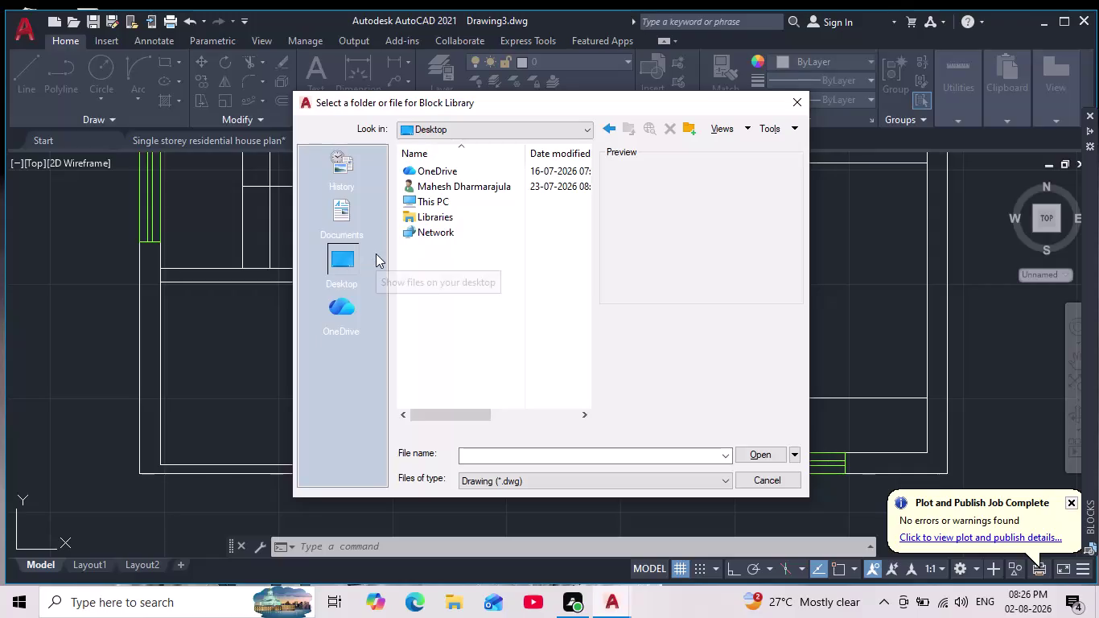
Browse from This PC into Local Disk (C:), then back to the Desktop location.
double_click(468, 200)
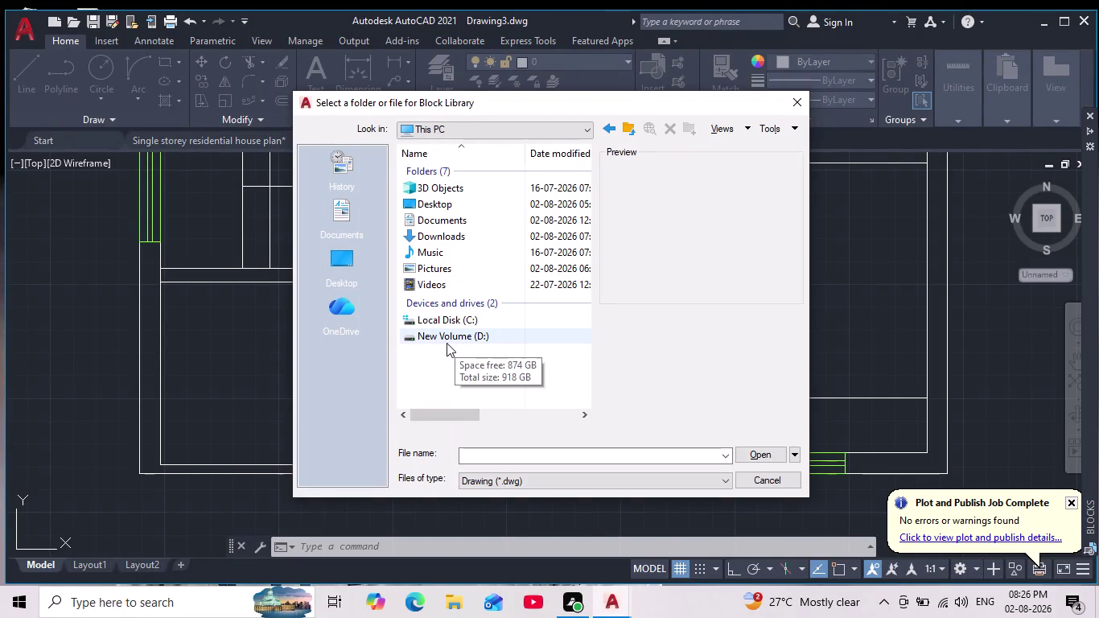
double_click(485, 318)
triple_click(490, 317)
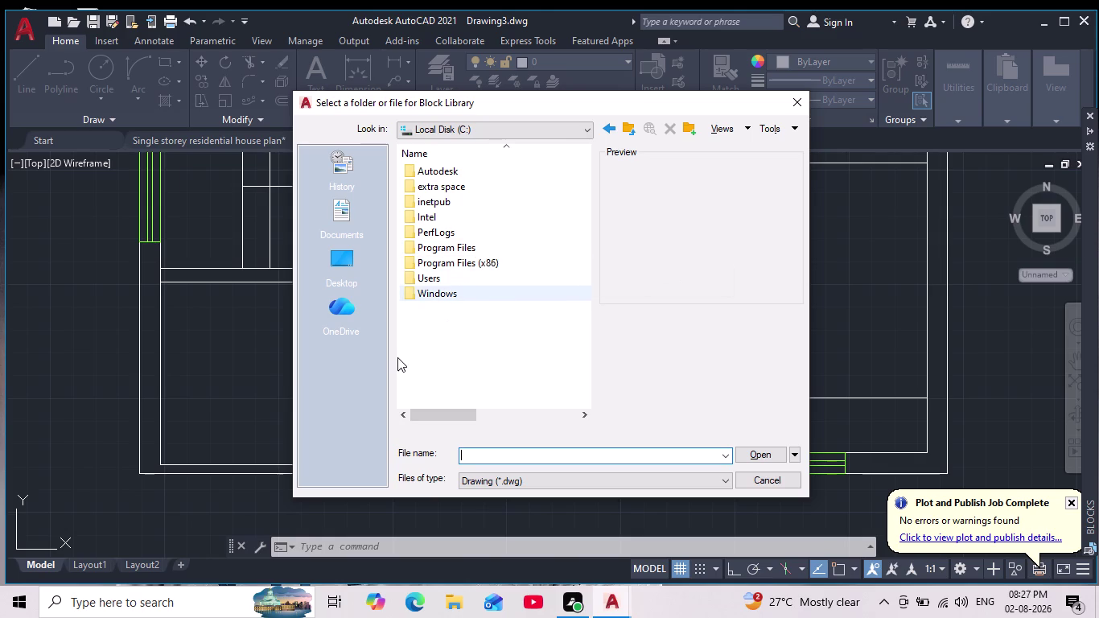
click(341, 173)
click(348, 221)
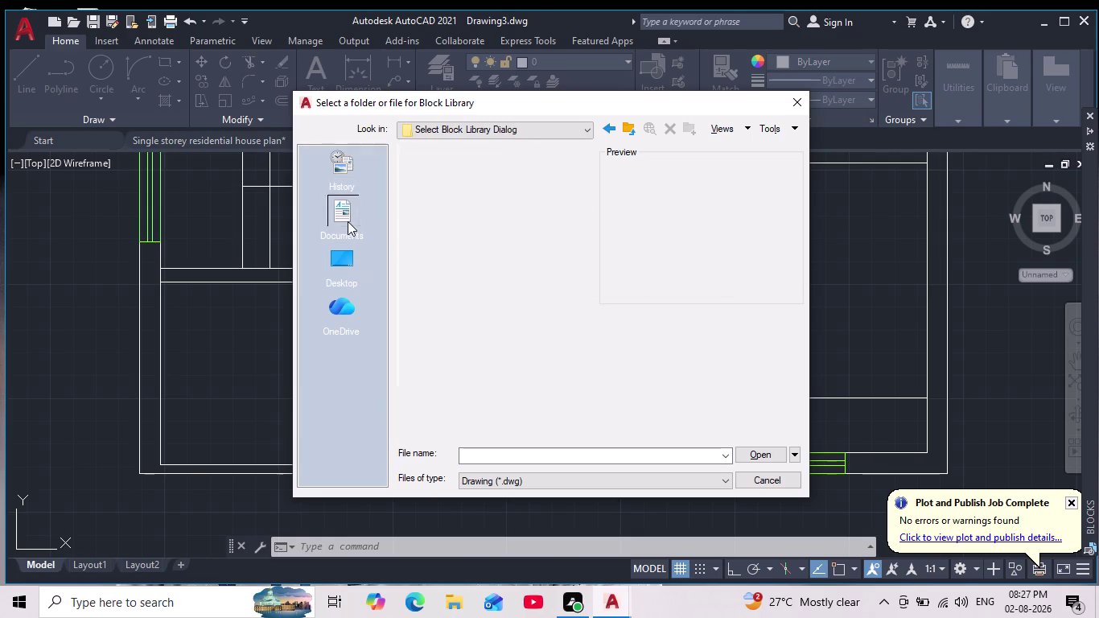
double_click(337, 261)
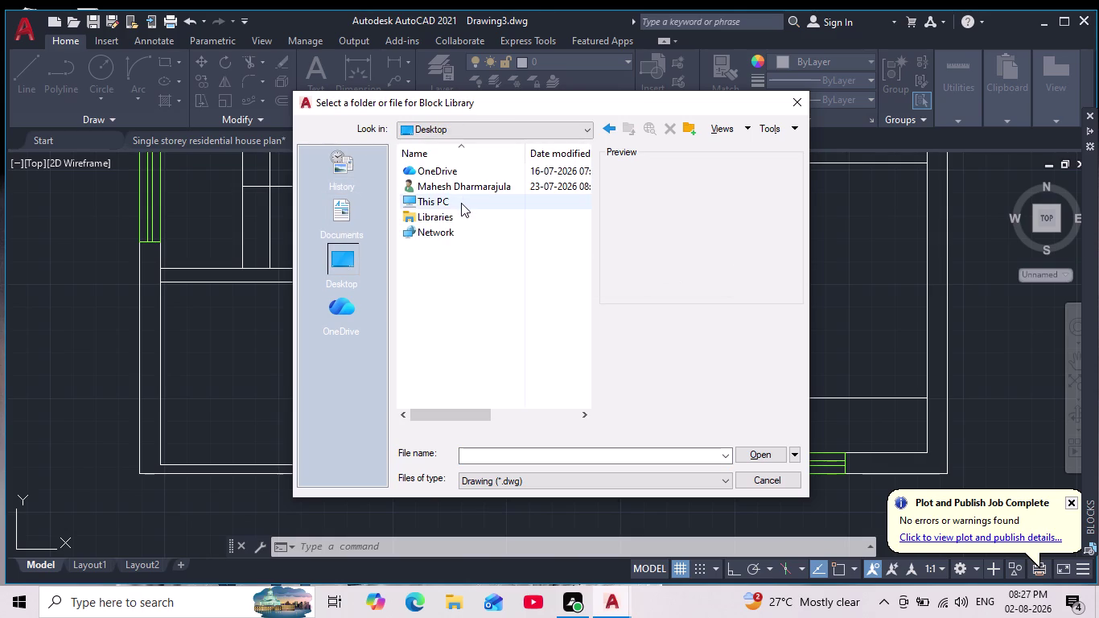
Reopen Local Disk (C:) and its Autodesk folder, then cancel the library browser.
double_click(461, 203)
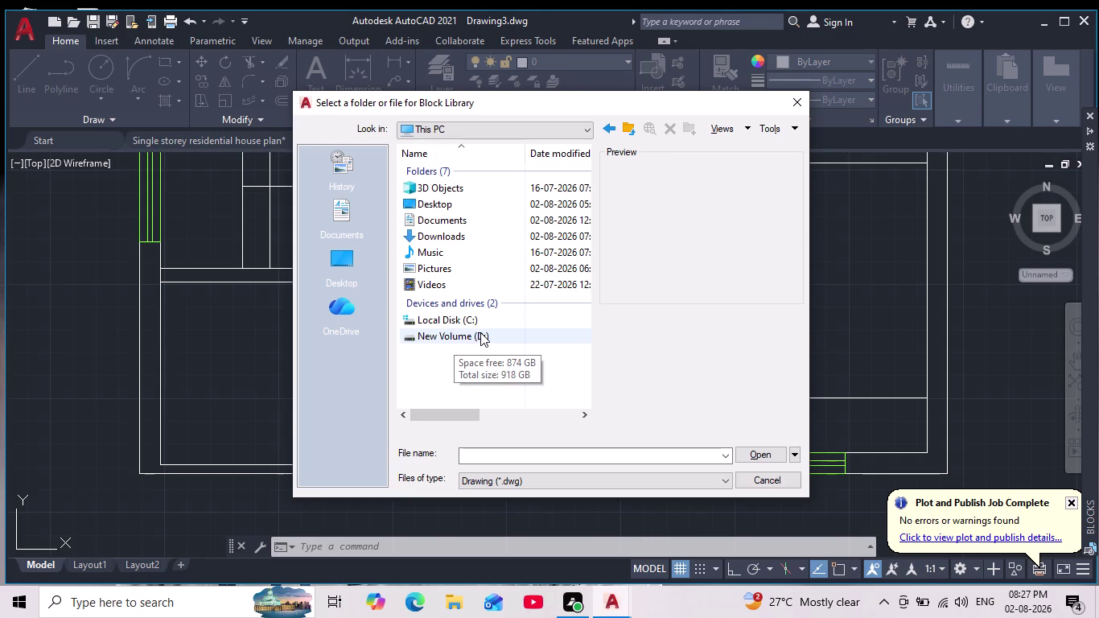
double_click(479, 320)
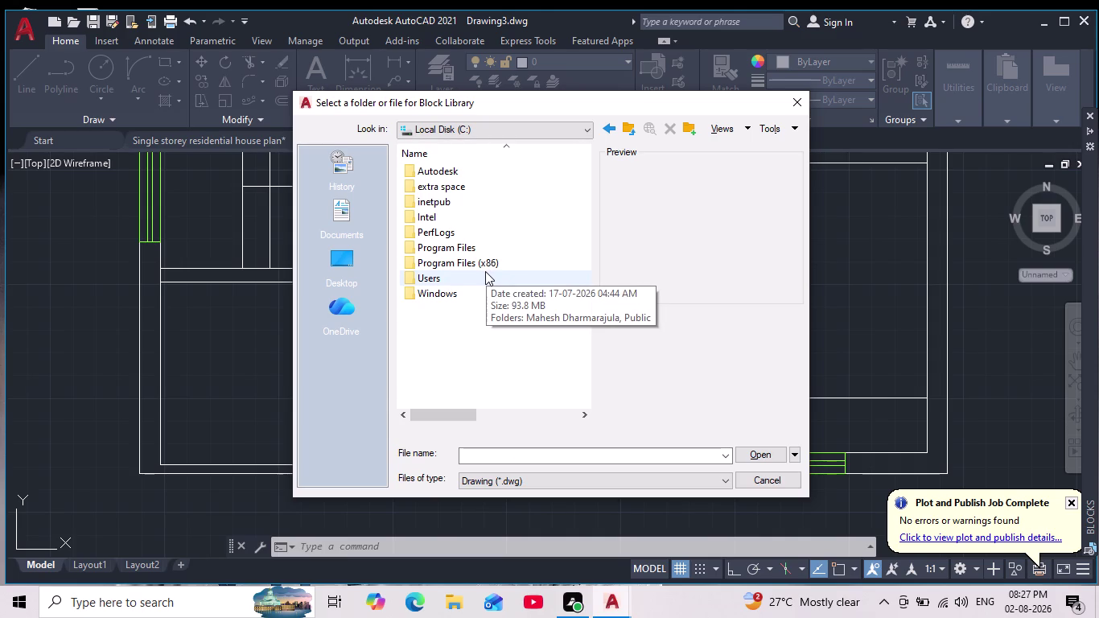
click(466, 165)
double_click(466, 169)
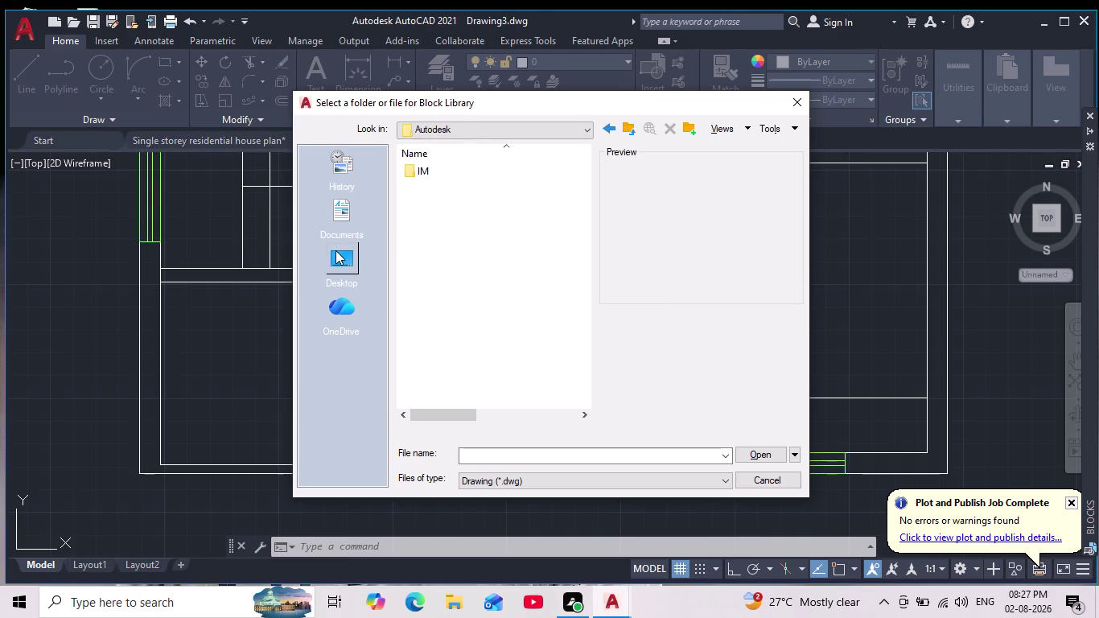
click(337, 252)
click(798, 104)
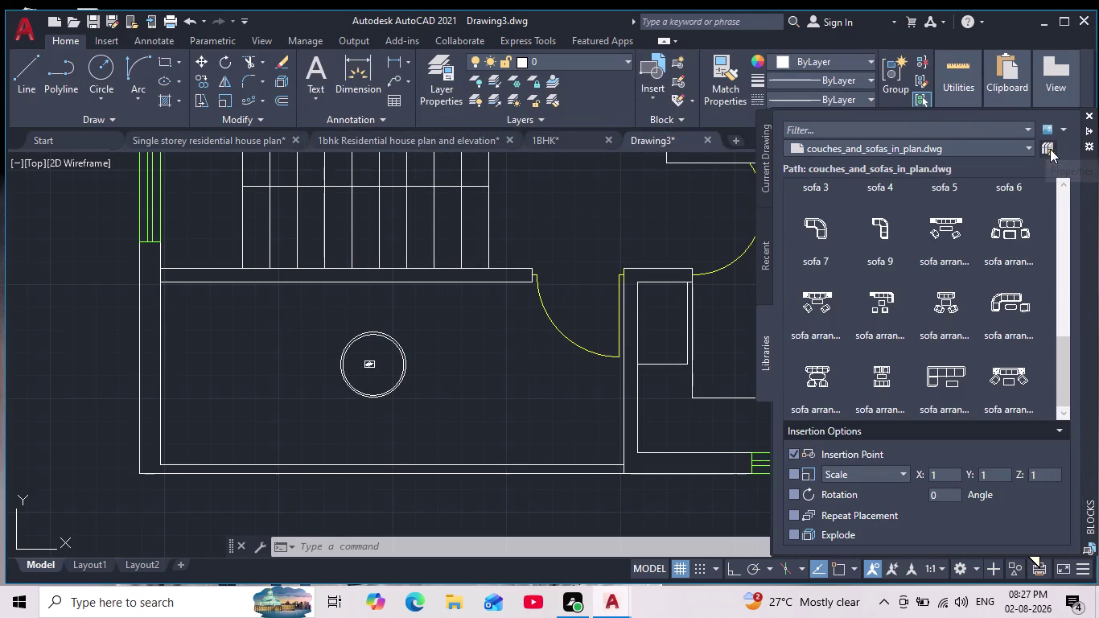
click(1046, 146)
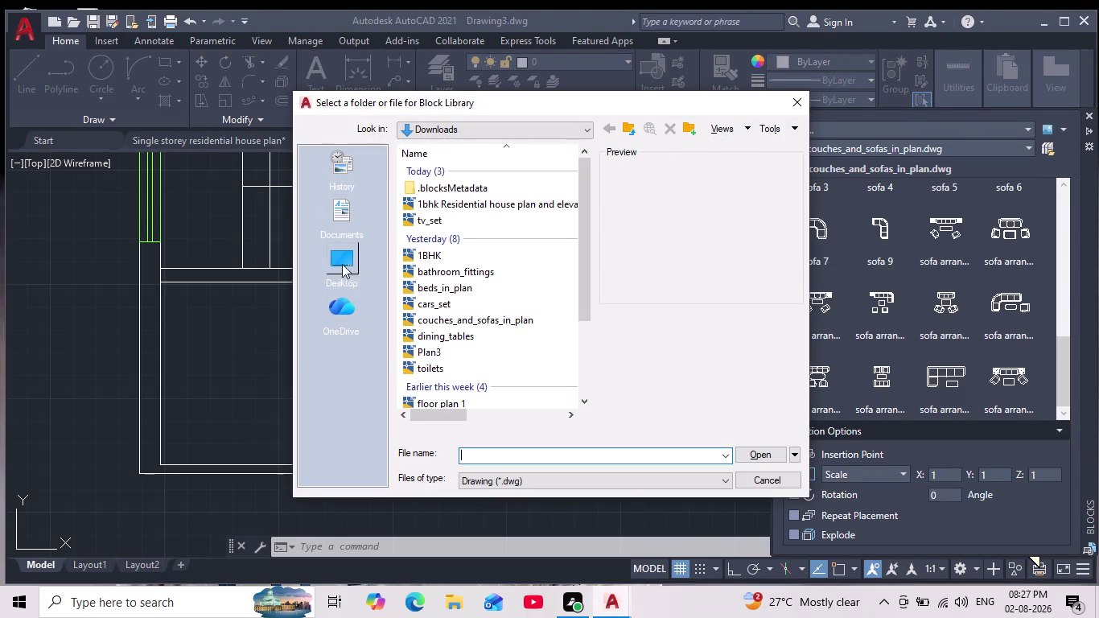
click(349, 269)
double_click(466, 205)
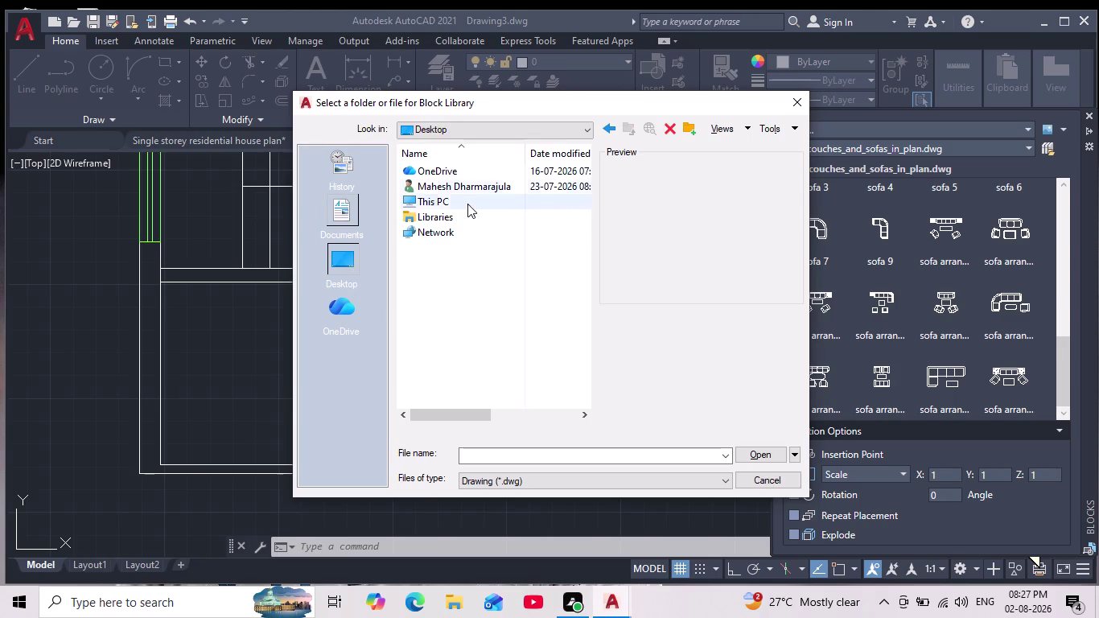
triple_click(477, 203)
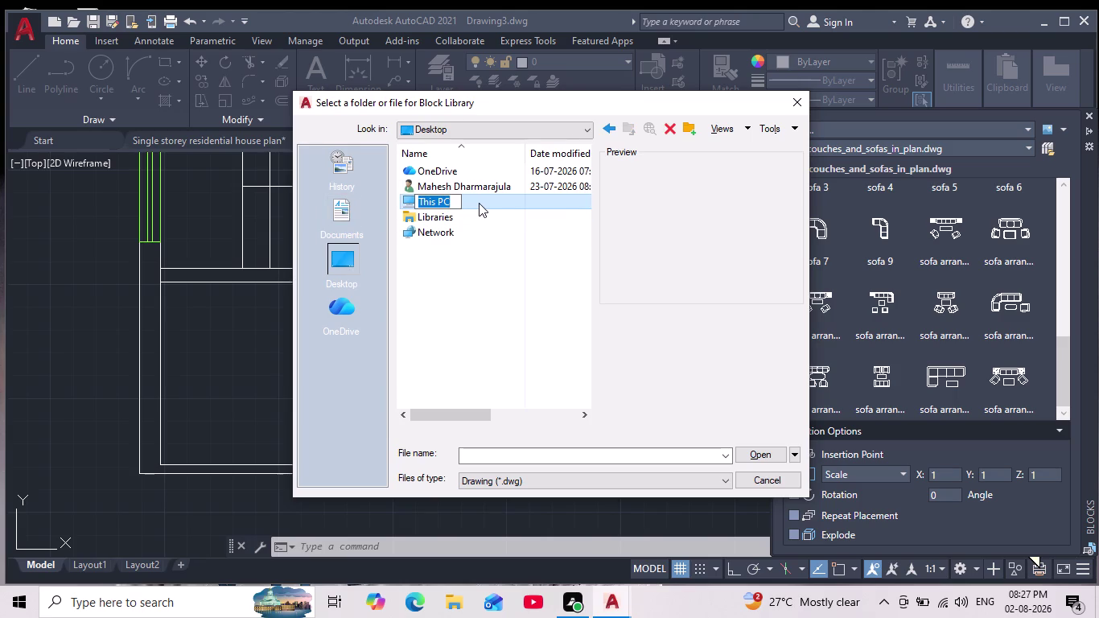
double_click(488, 320)
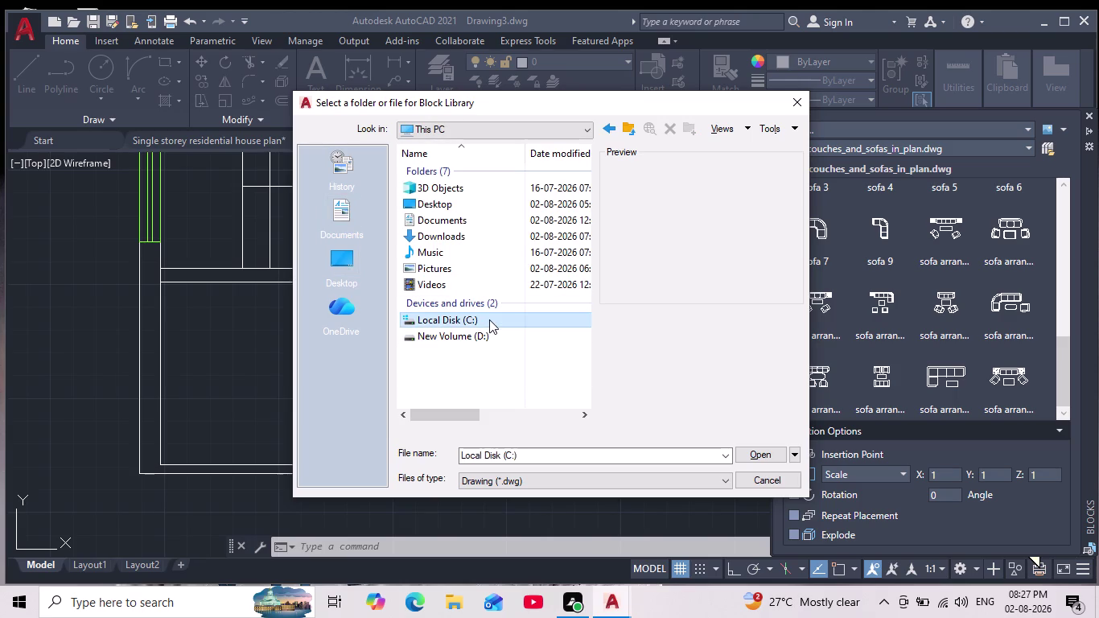
triple_click(489, 320)
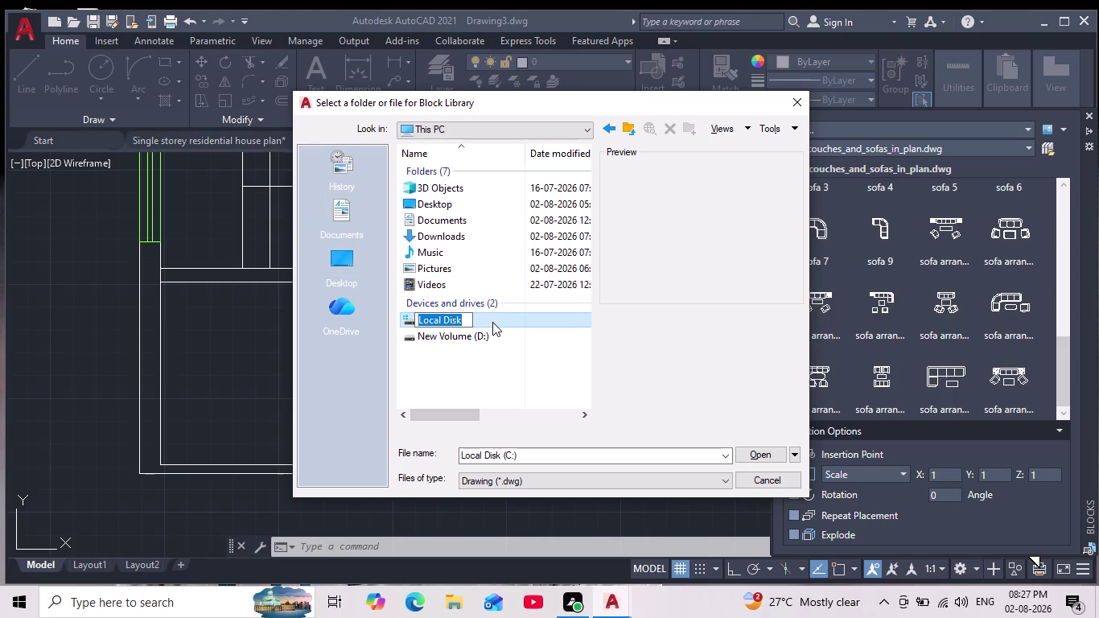
scroll(down, 3)
scroll(up, 3)
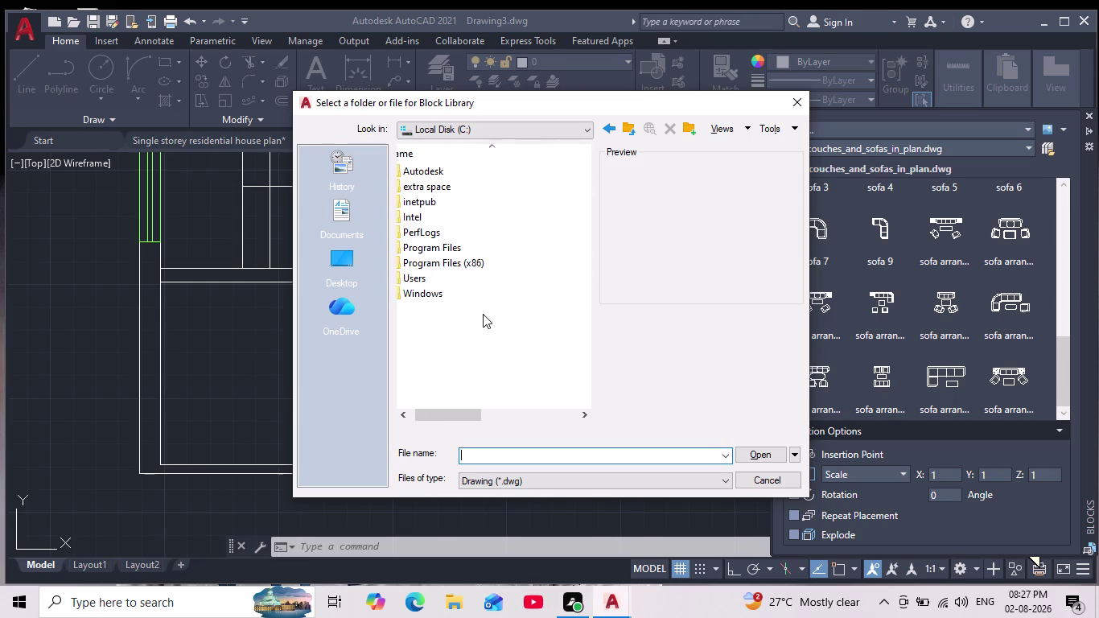
scroll(up, 3)
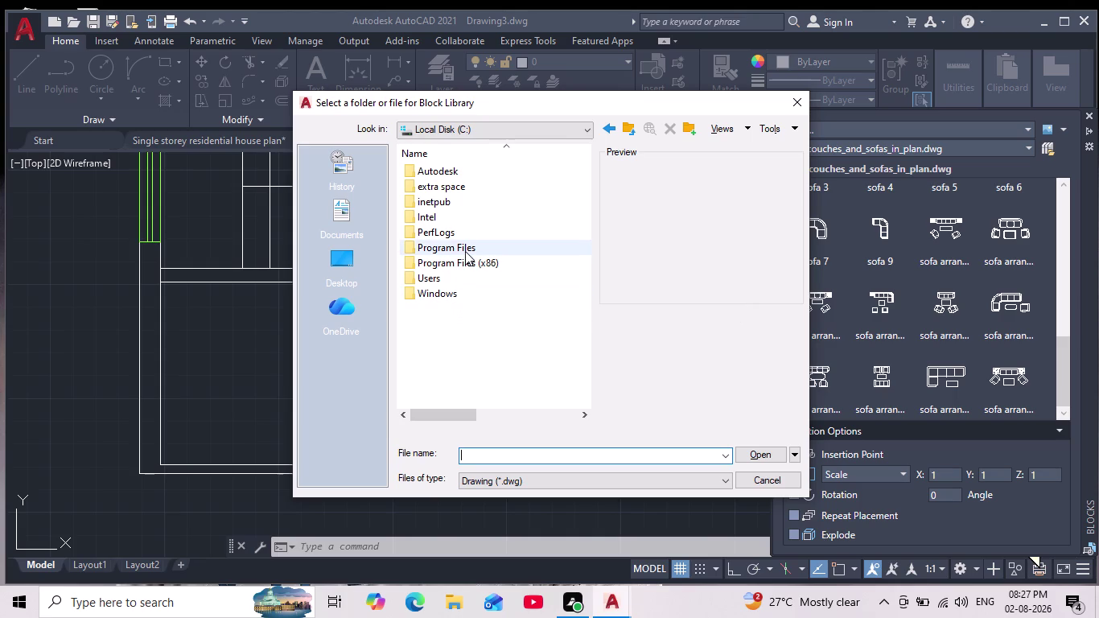
click(466, 251)
click(466, 251)
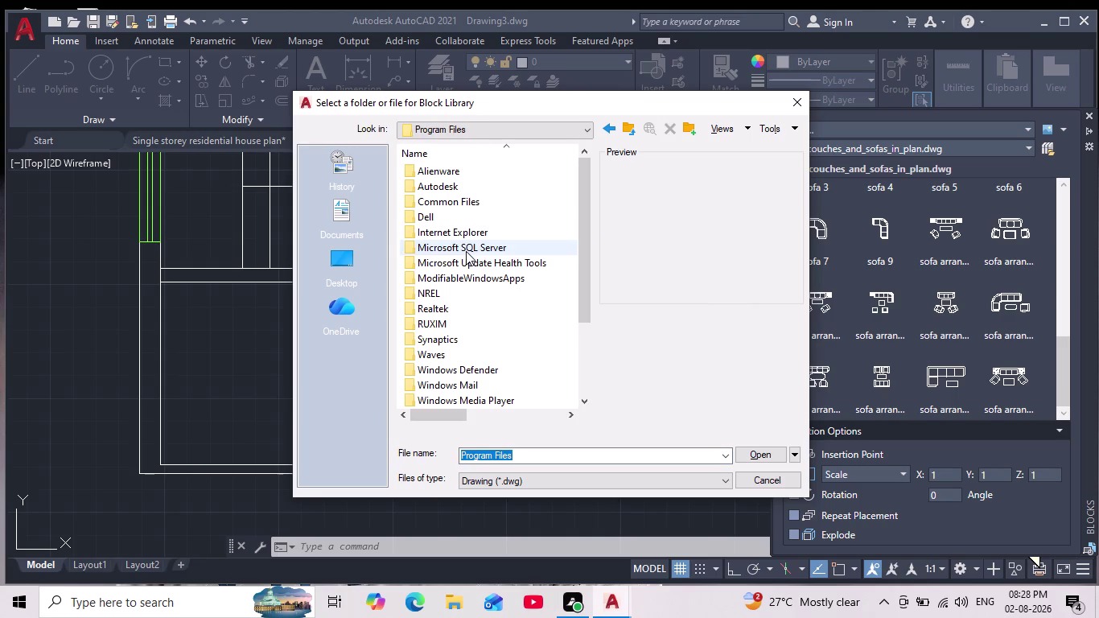
scroll(down, 3)
scroll(up, 3)
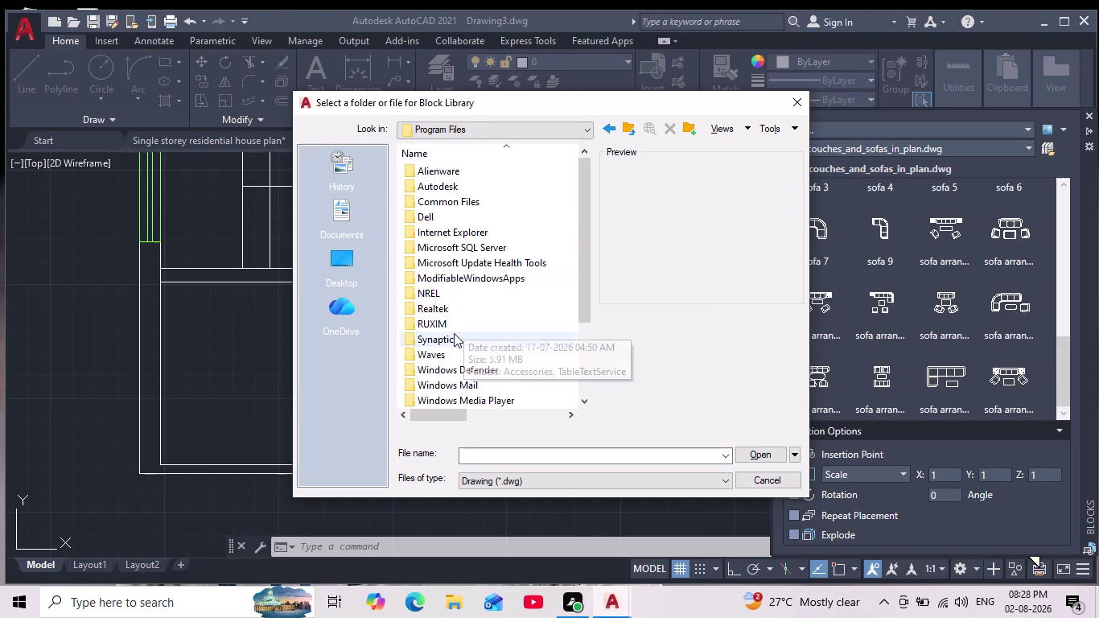
scroll(up, 3)
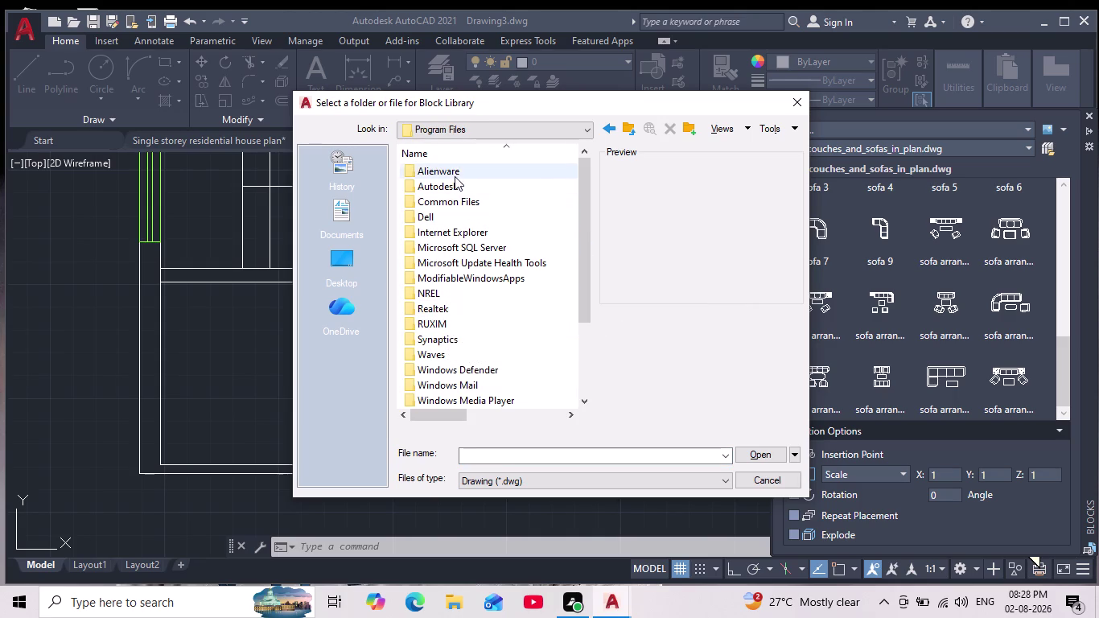
click(455, 177)
double_click(455, 189)
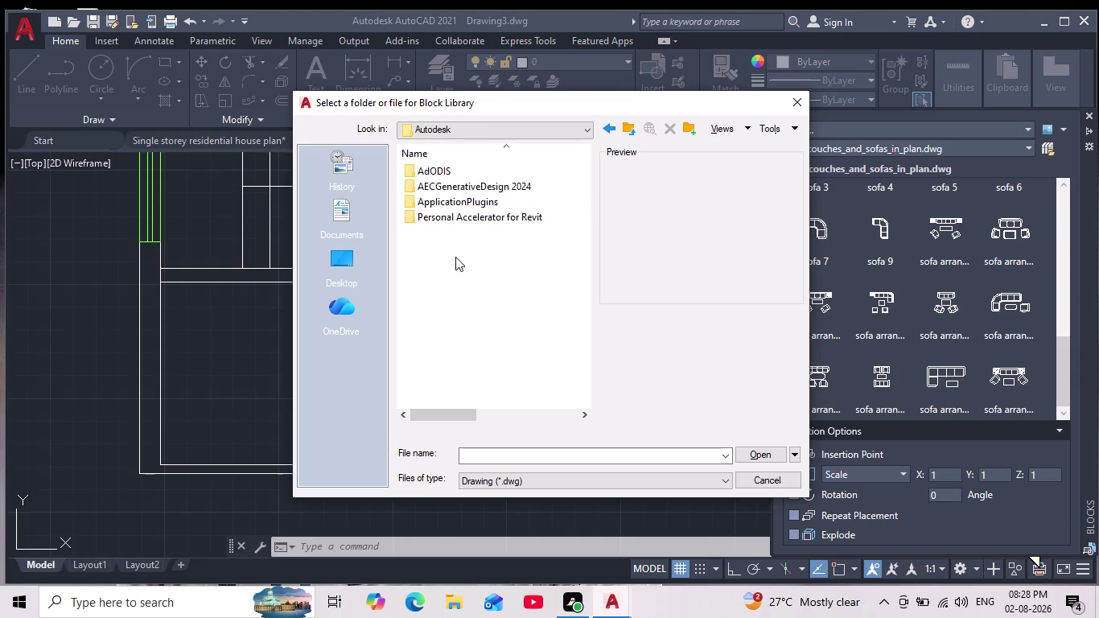
click(800, 93)
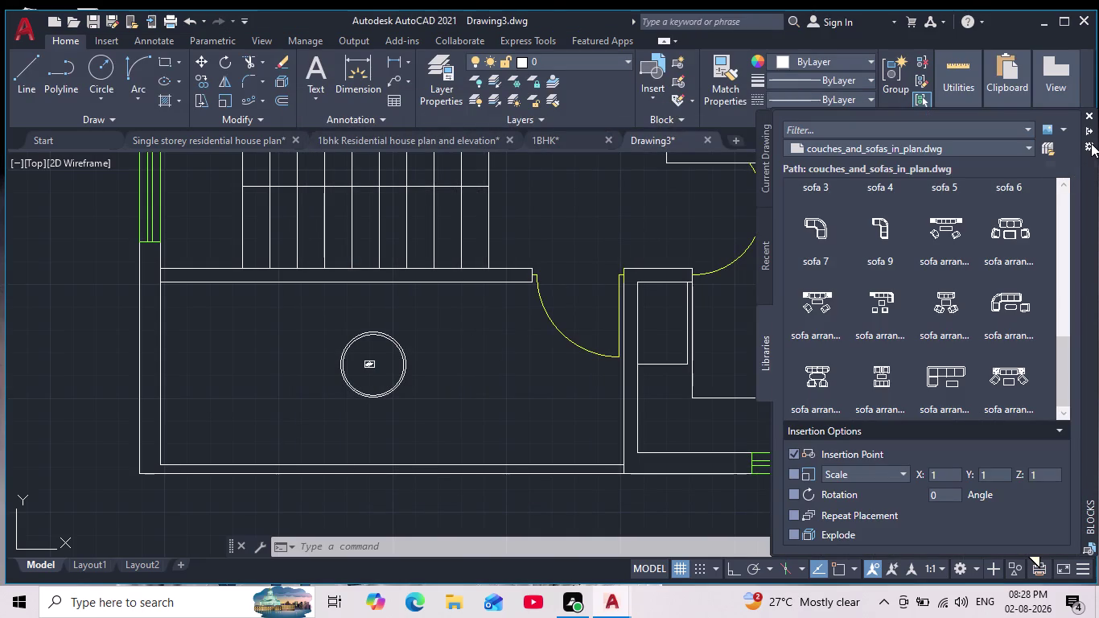
click(1048, 148)
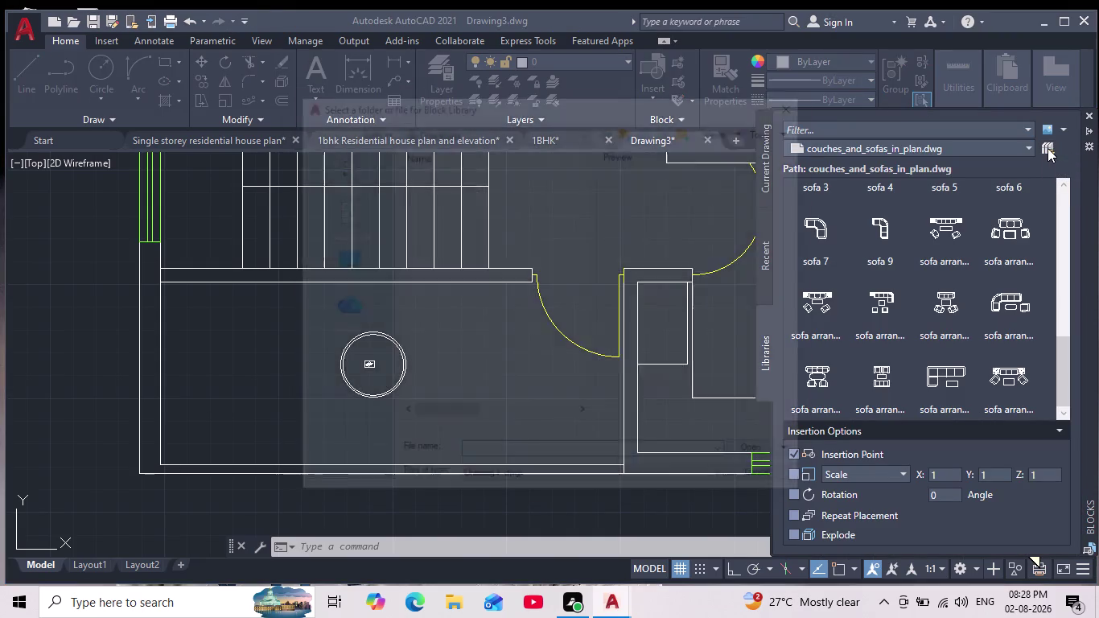
Scroll the current library file list and preview the dining_tables drawing.
scroll(down, 3)
scroll(down, 3)
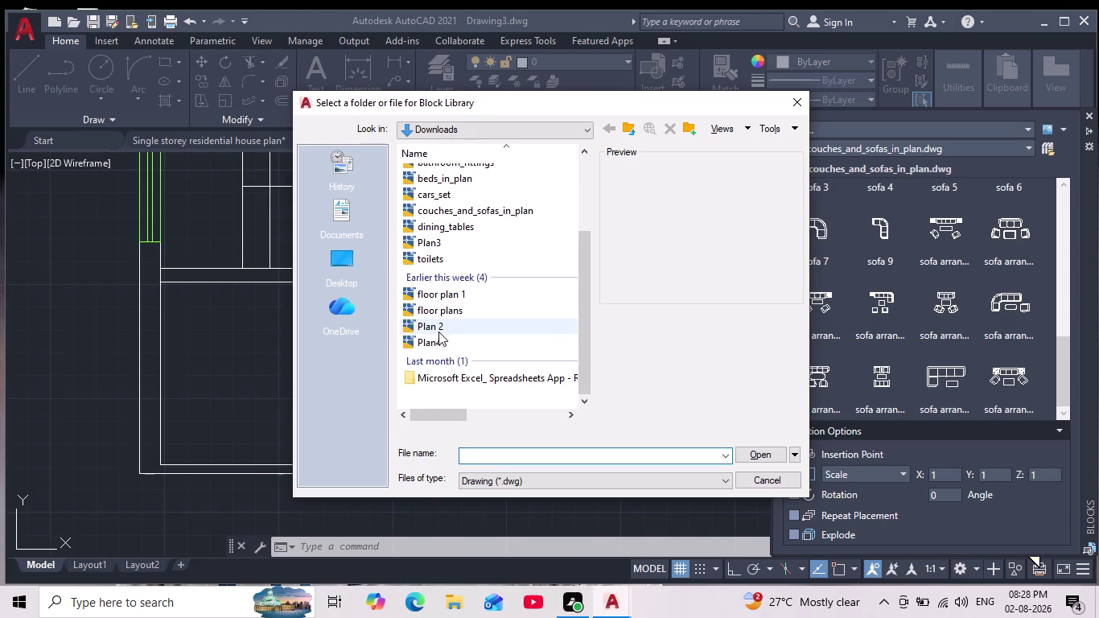
scroll(down, 3)
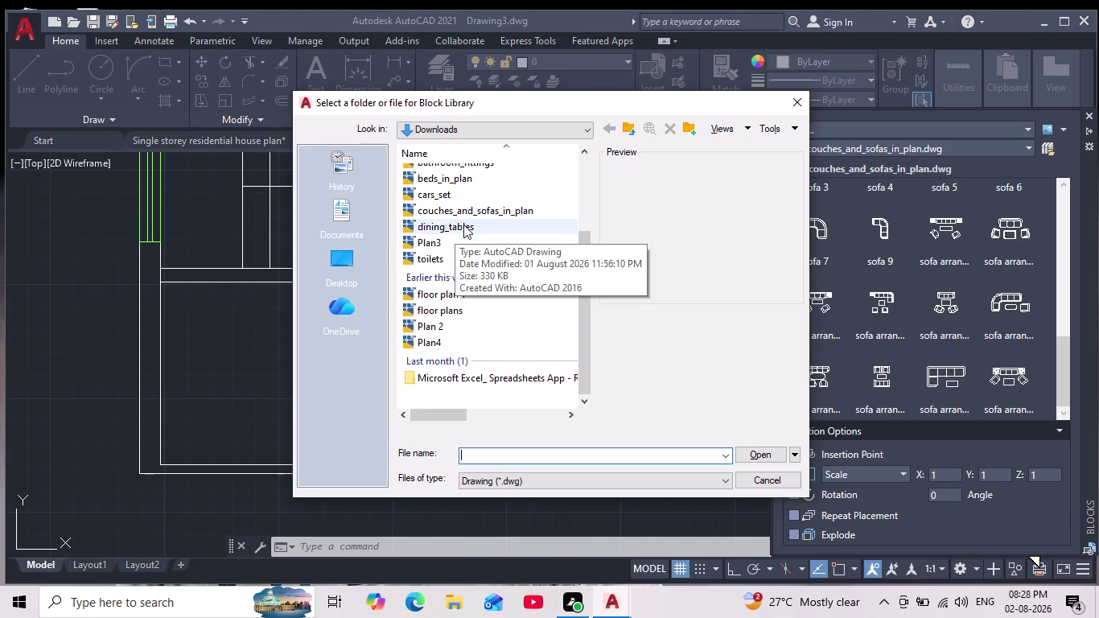
click(463, 224)
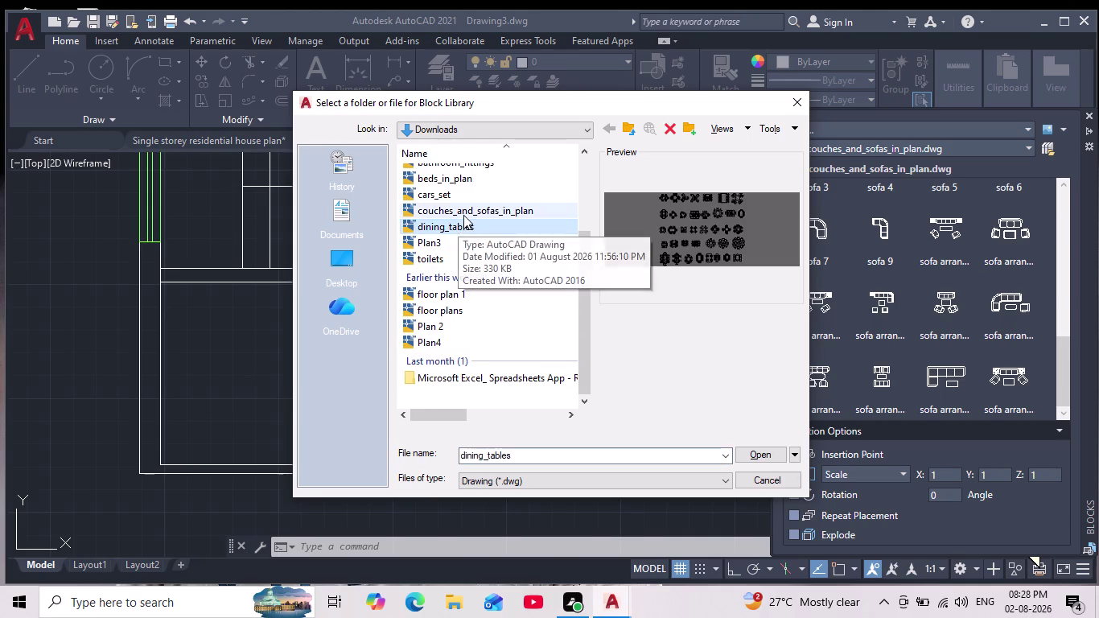
click(465, 214)
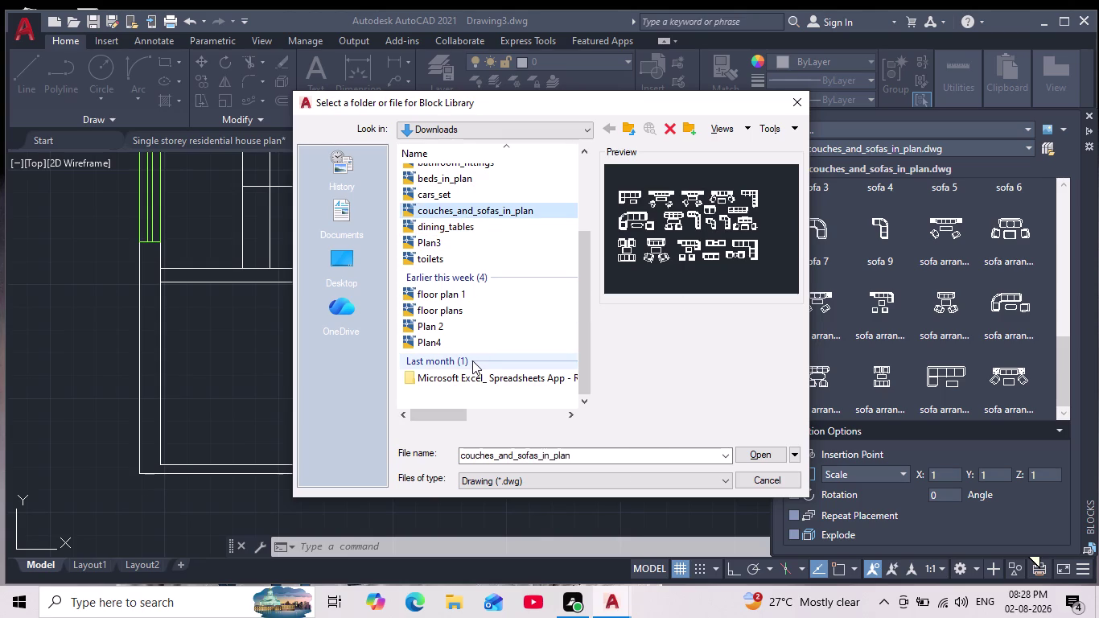
scroll(down, 3)
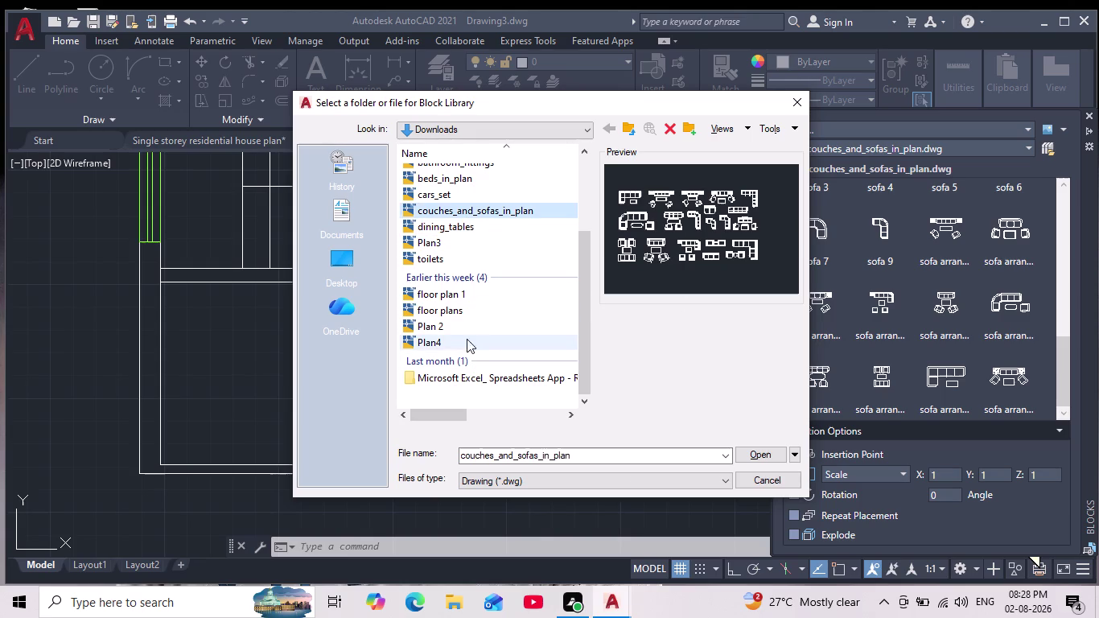
scroll(up, 3)
scroll(up, 3)
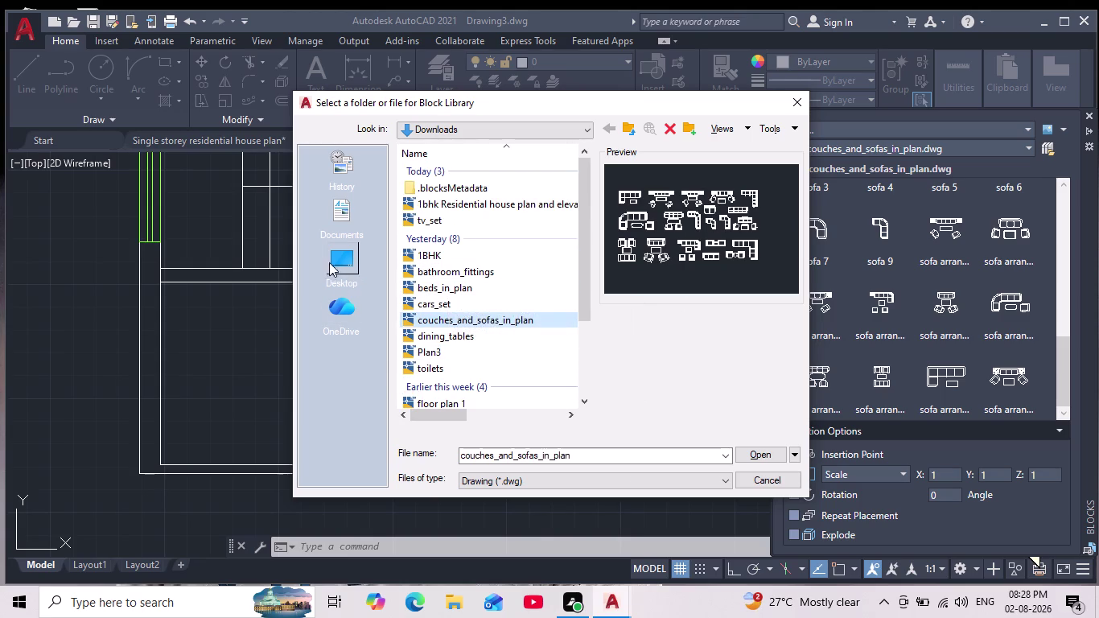
Check the Desktop folder inside the personal user folder, finding it empty.
click(328, 260)
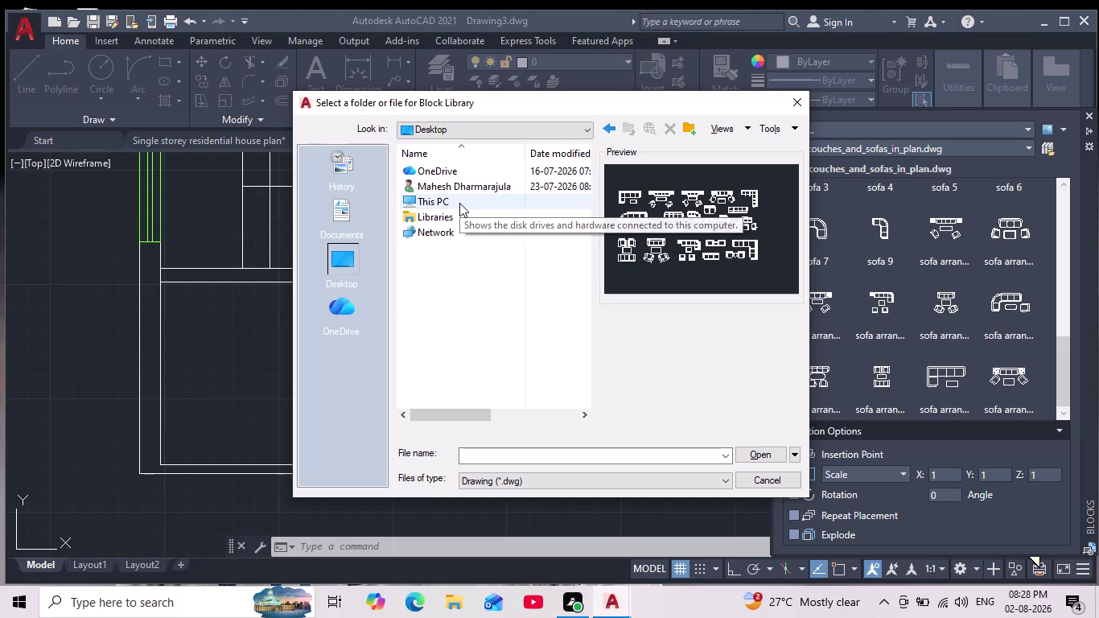
double_click(462, 187)
scroll(down, 3)
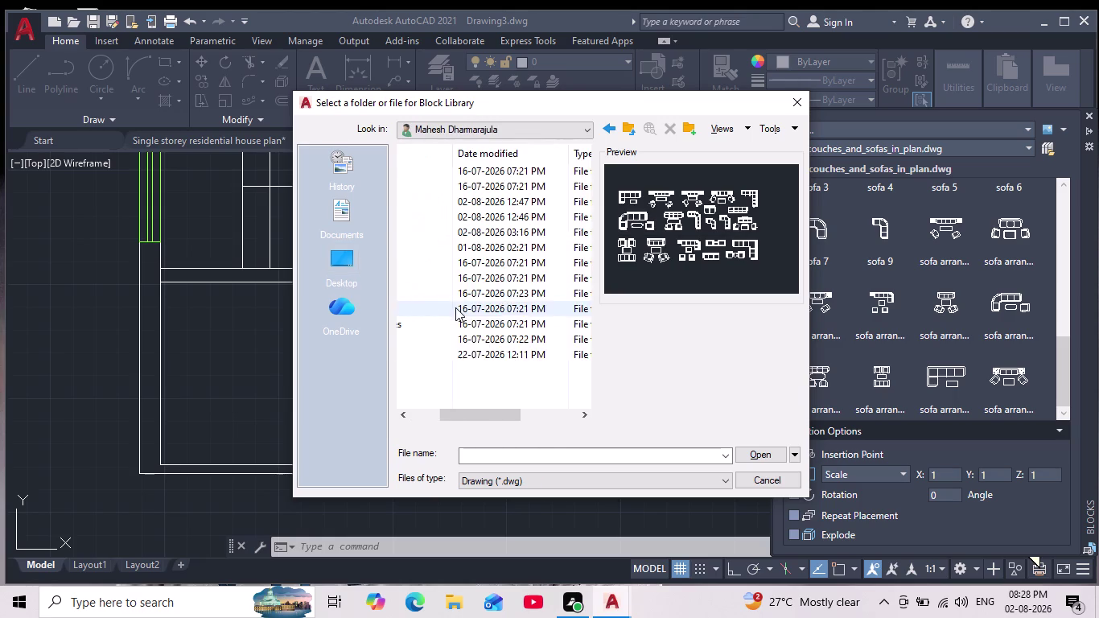
scroll(up, 3)
click(480, 202)
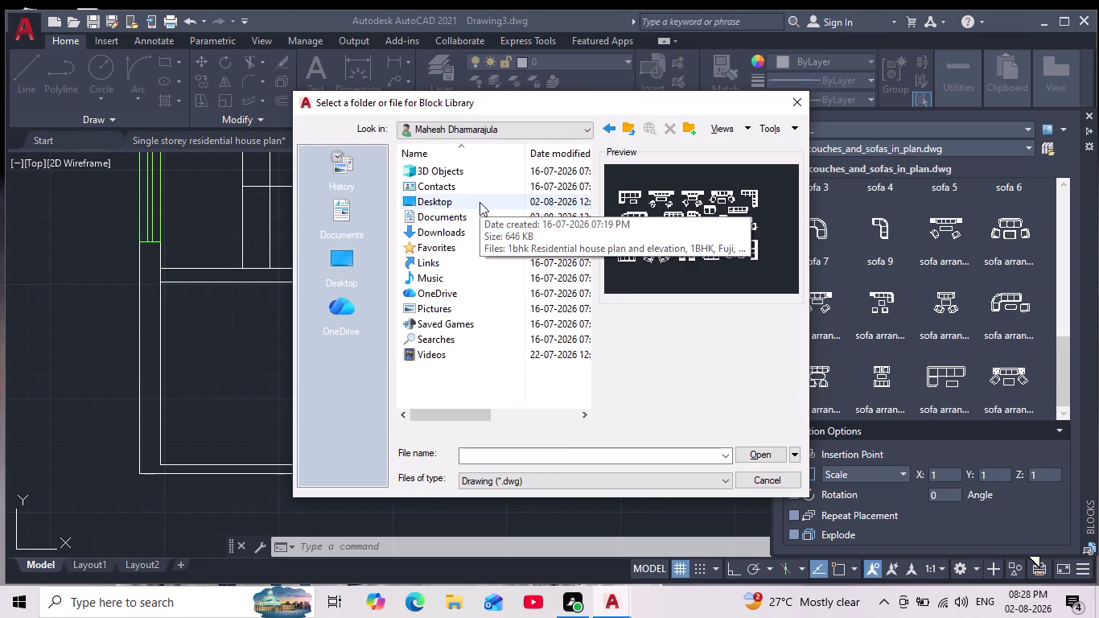
click(480, 202)
click(349, 265)
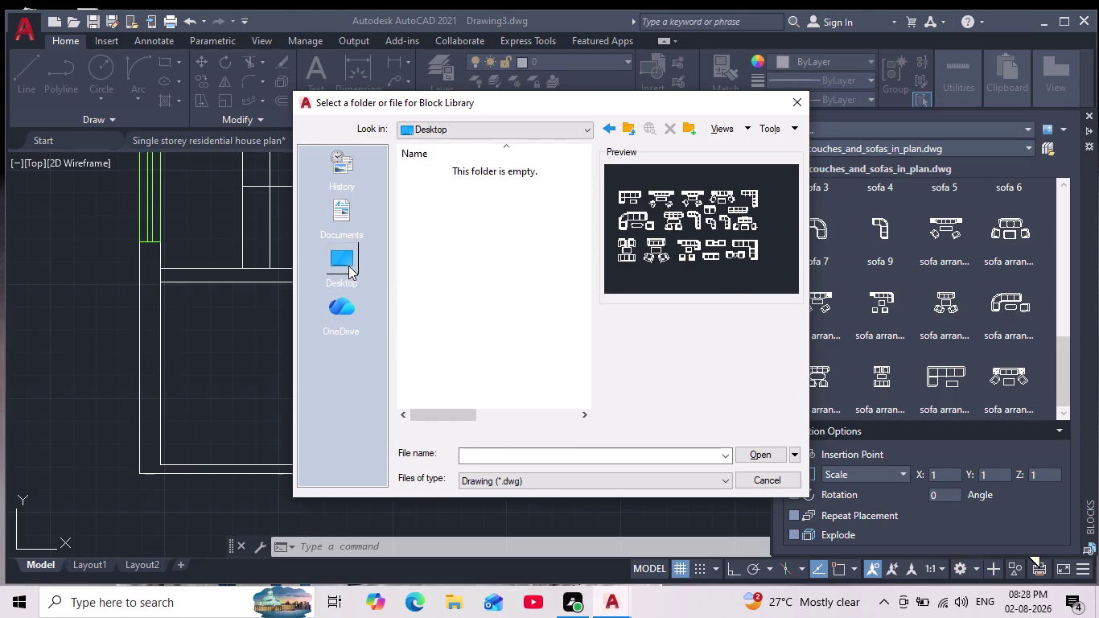
click(455, 203)
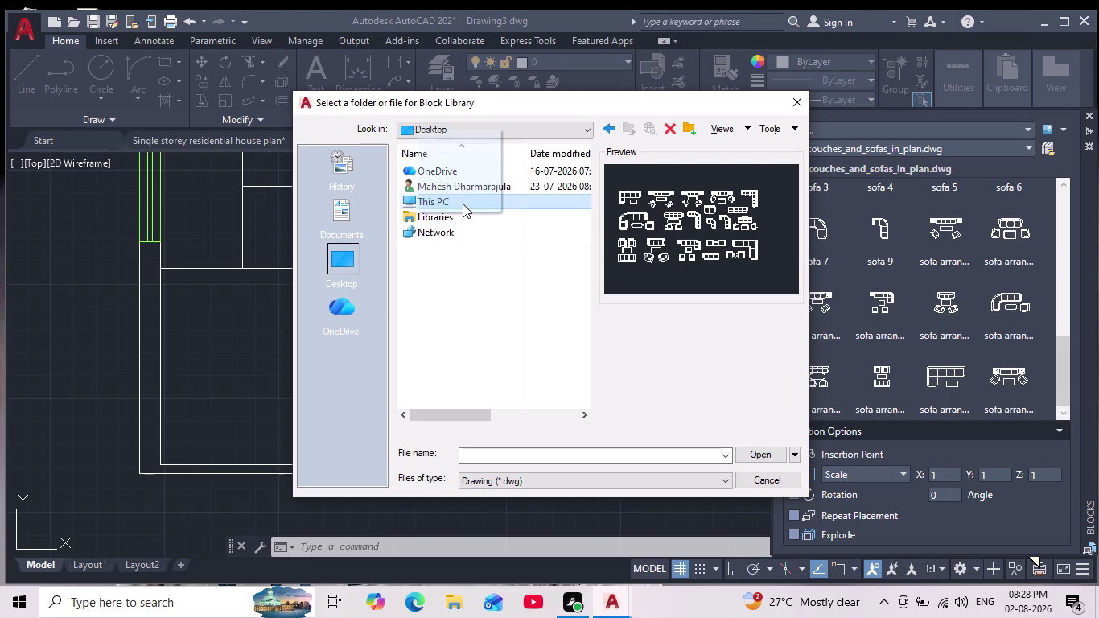
Look through This PC and its Documents folder, then return to This PC.
click(463, 203)
double_click(482, 199)
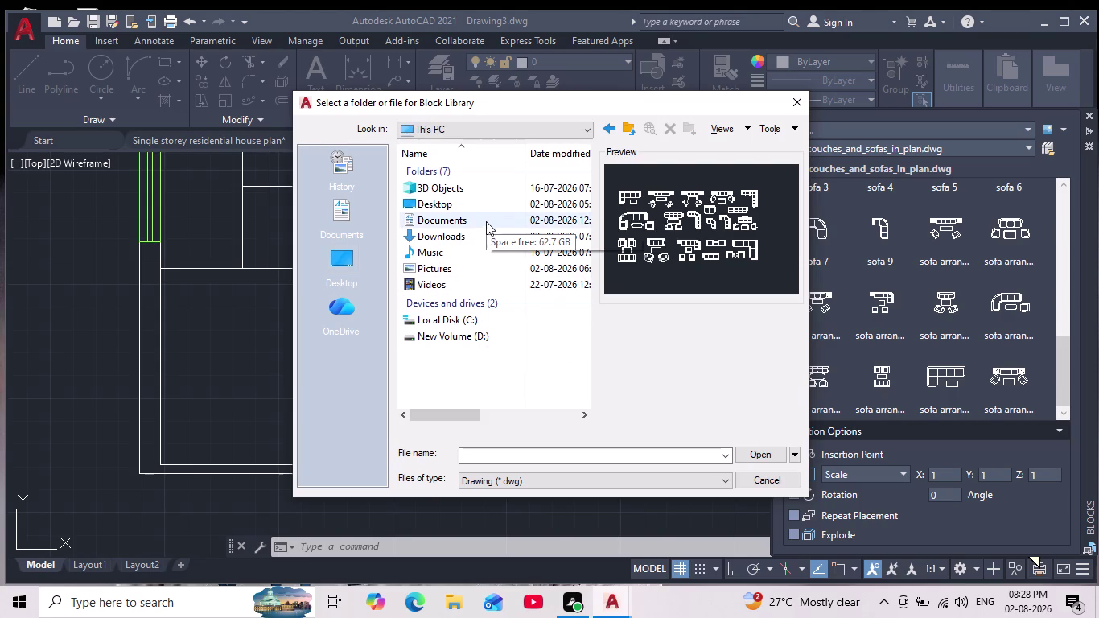
double_click(466, 222)
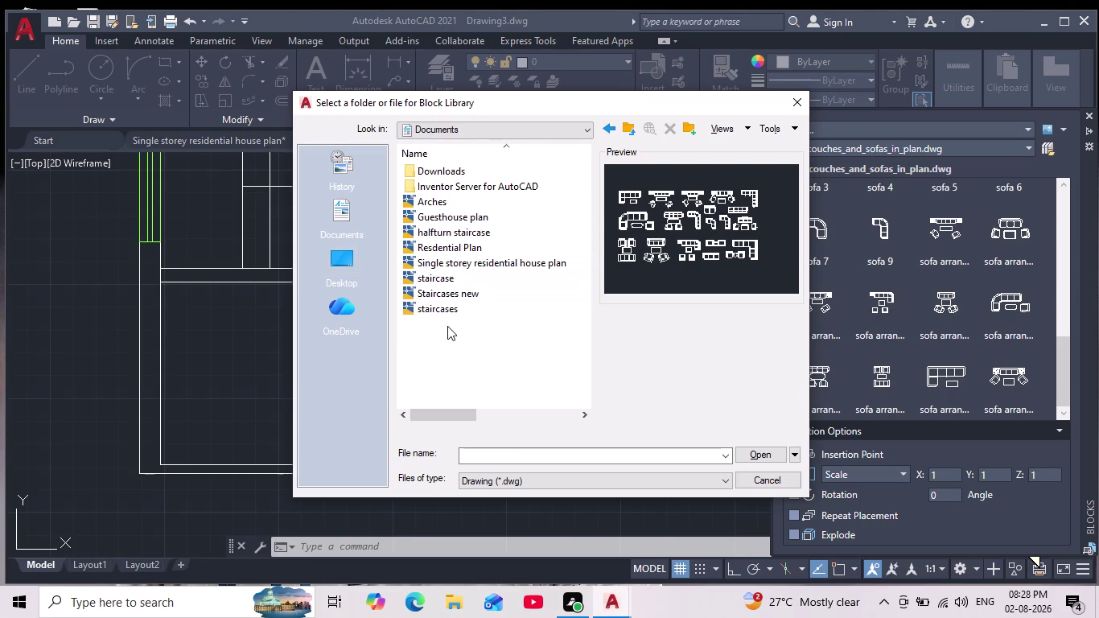
double_click(348, 257)
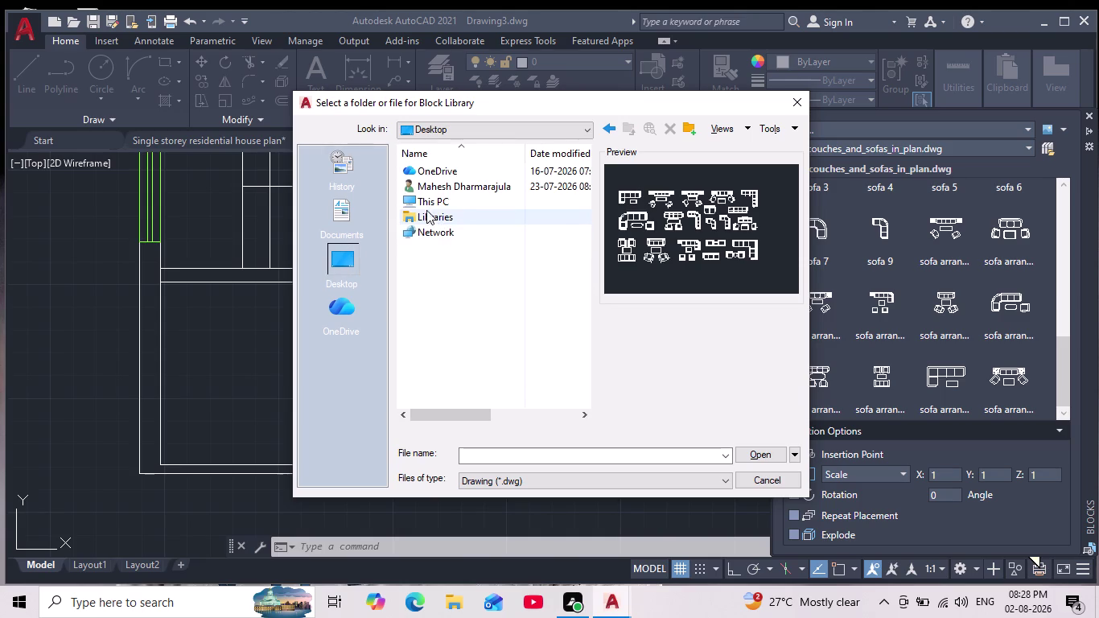
double_click(449, 203)
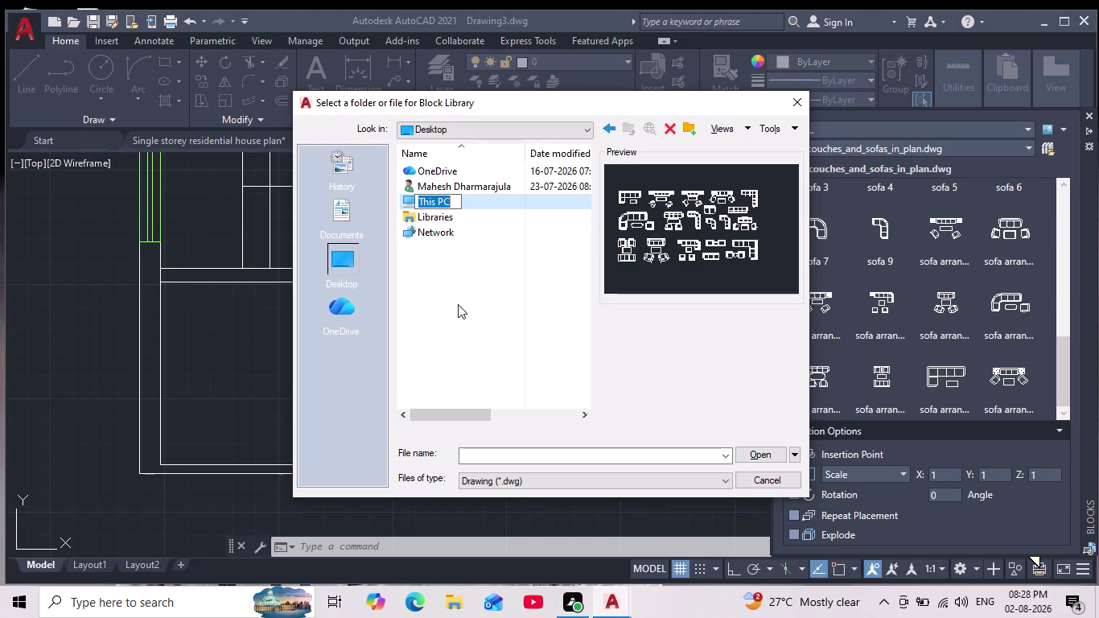
triple_click(511, 196)
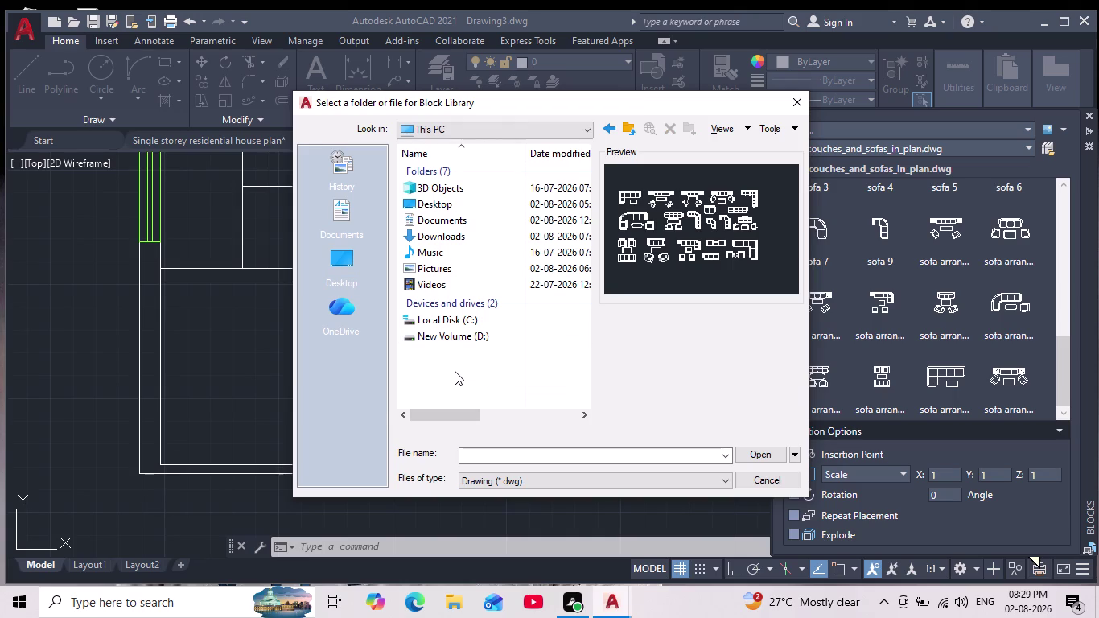
Open New Volume (D:), then AutoCAD_2021_English_Win_64bit_dlm and its AutoCAD 2021 subfolder.
double_click(484, 338)
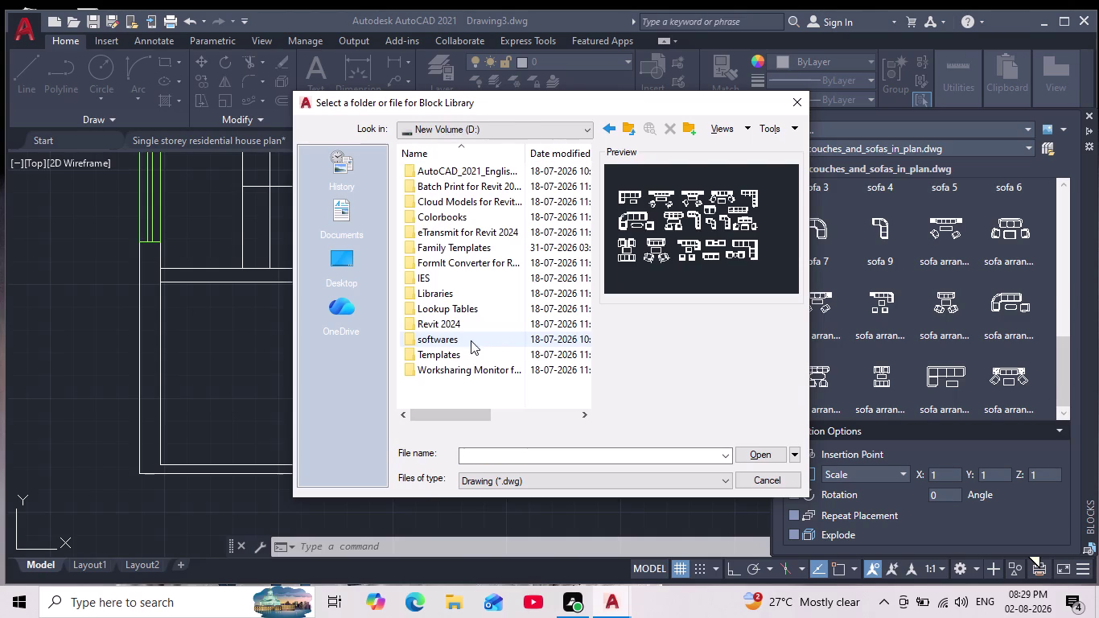
scroll(down, 3)
scroll(up, 3)
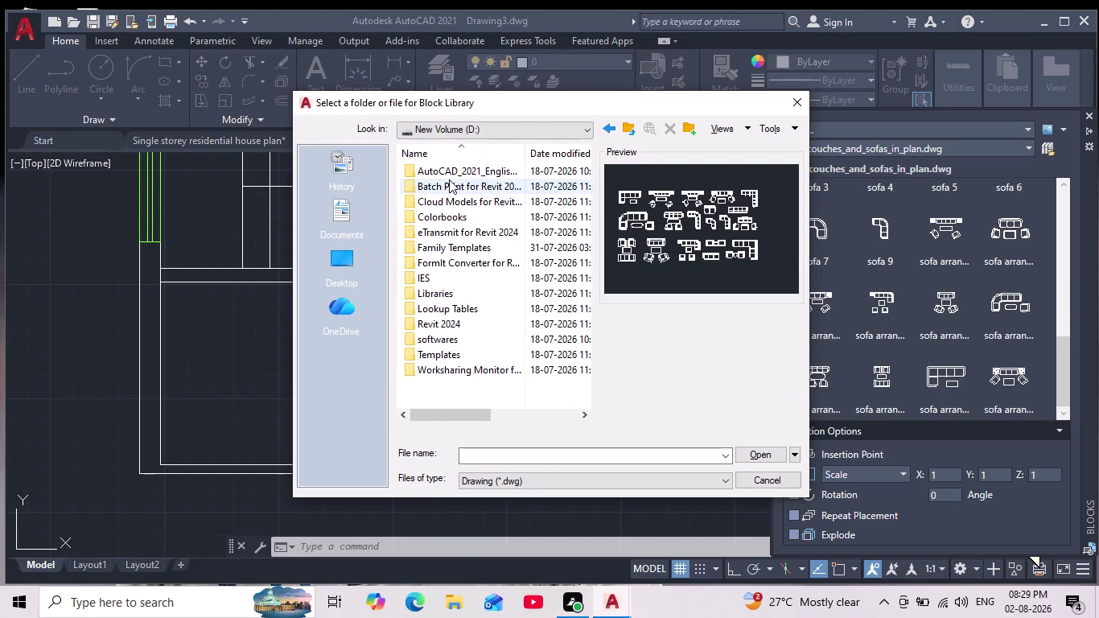
double_click(479, 173)
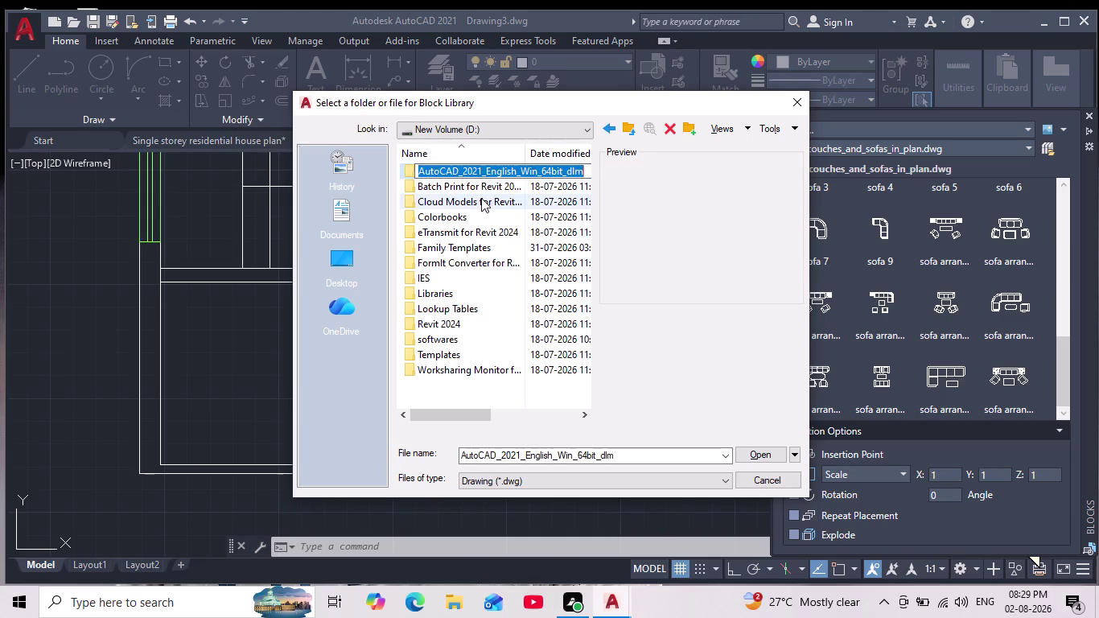
click(481, 198)
double_click(475, 174)
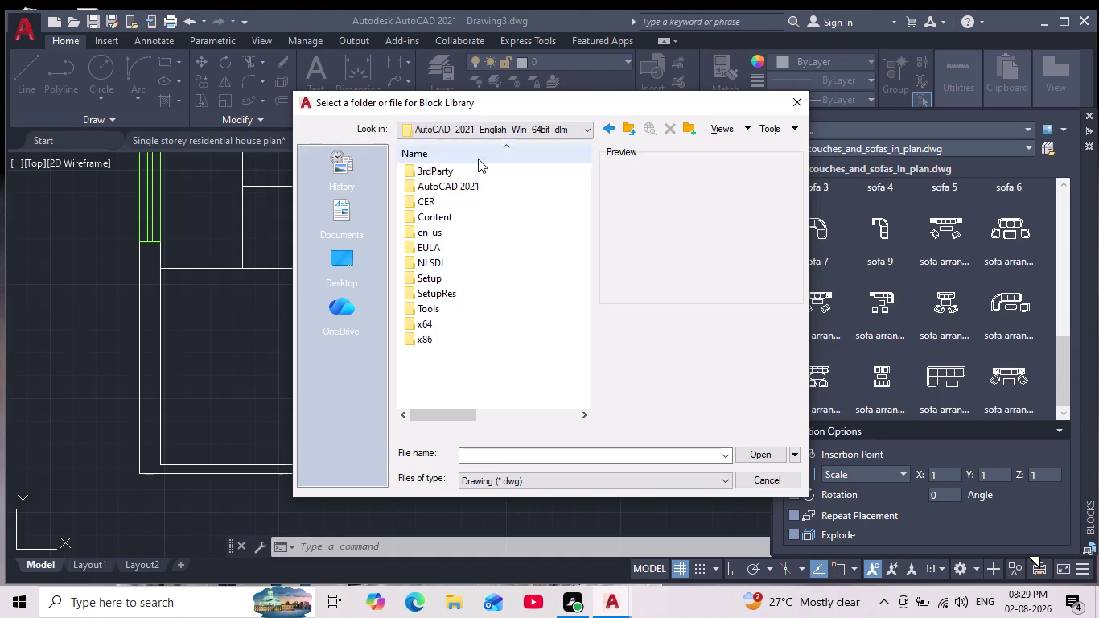
double_click(473, 183)
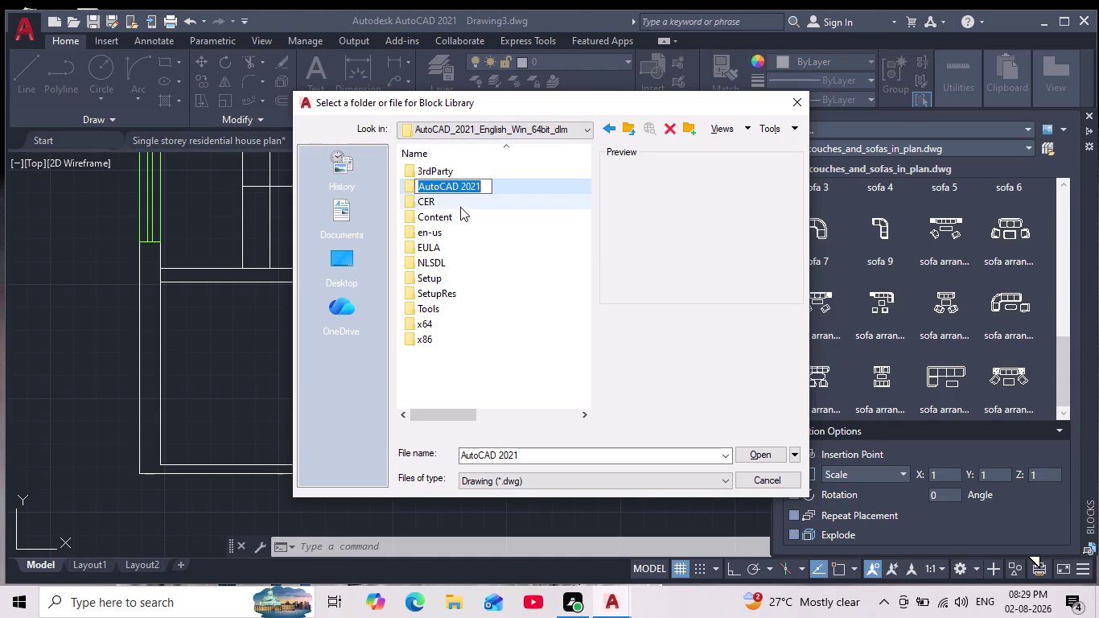
Drill down through AutoCAD 2021 > Sample > en-us to the Dynamic Blocks folder.
click(459, 209)
click(480, 182)
double_click(478, 183)
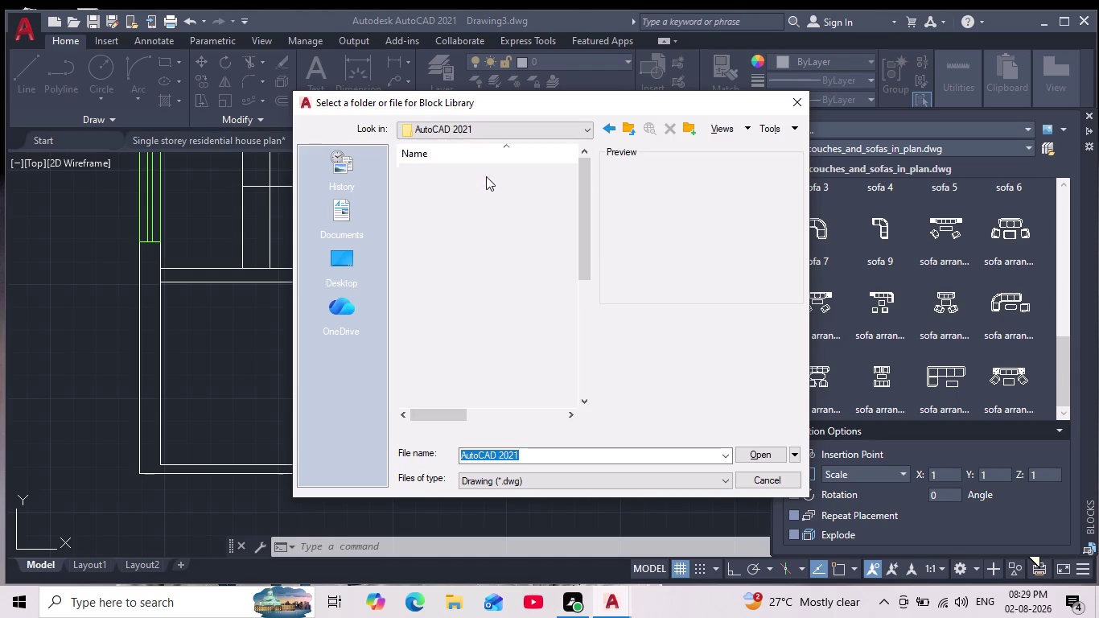
scroll(down, 3)
scroll(down, 3)
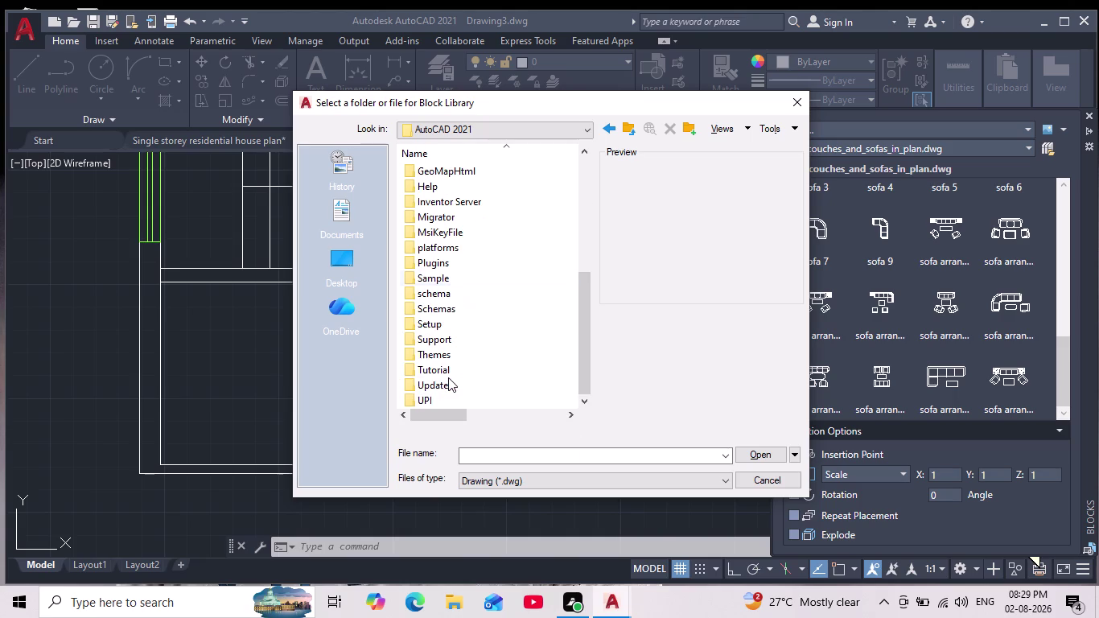
double_click(463, 283)
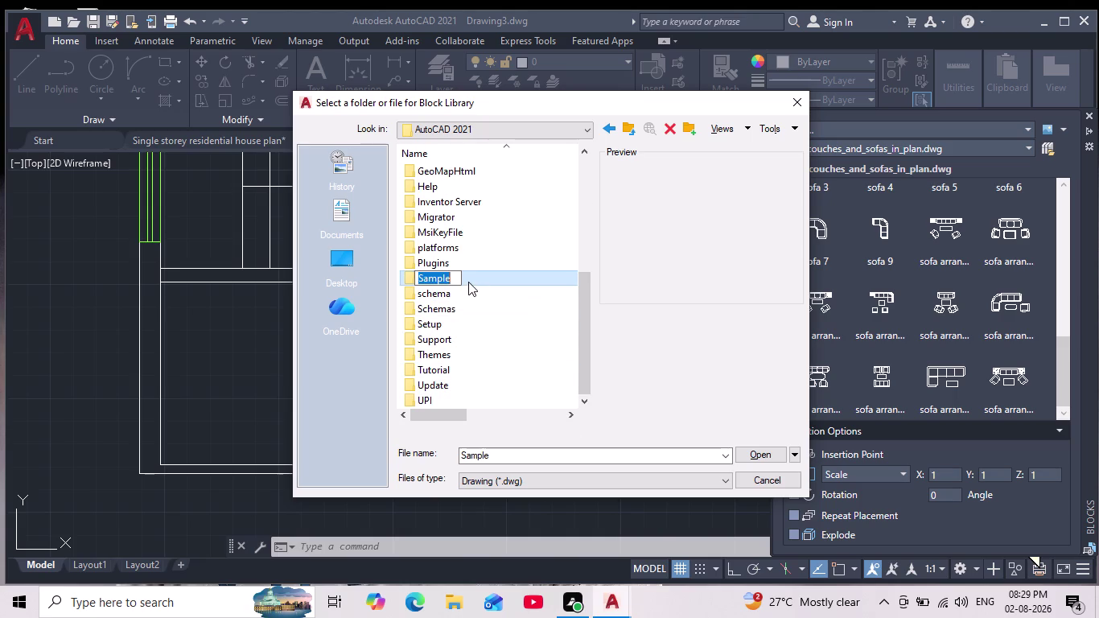
triple_click(471, 275)
click(477, 275)
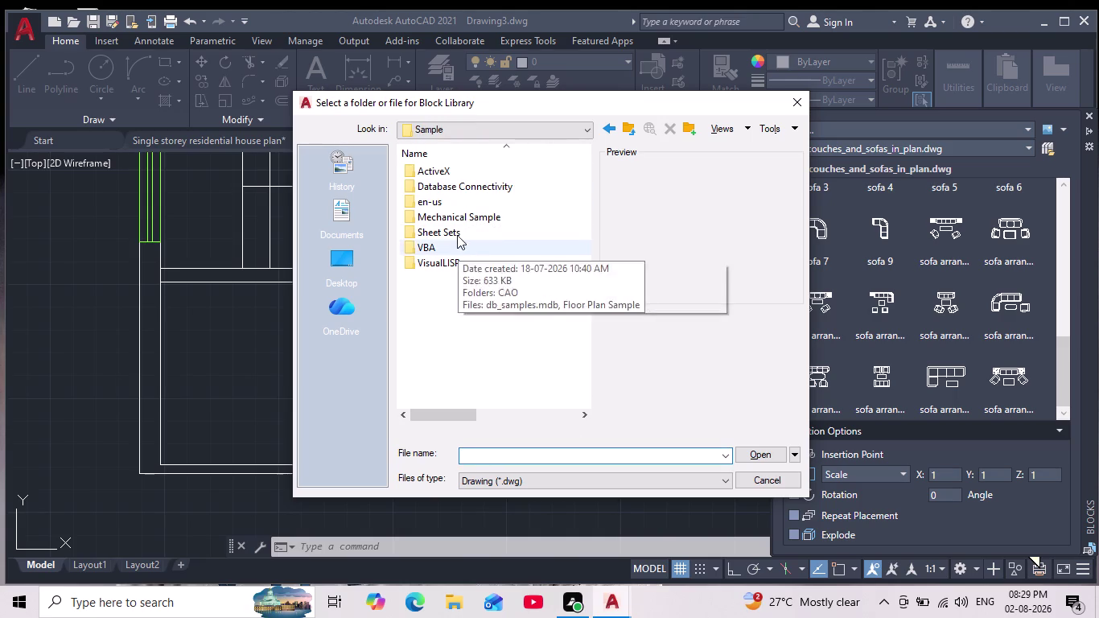
double_click(461, 202)
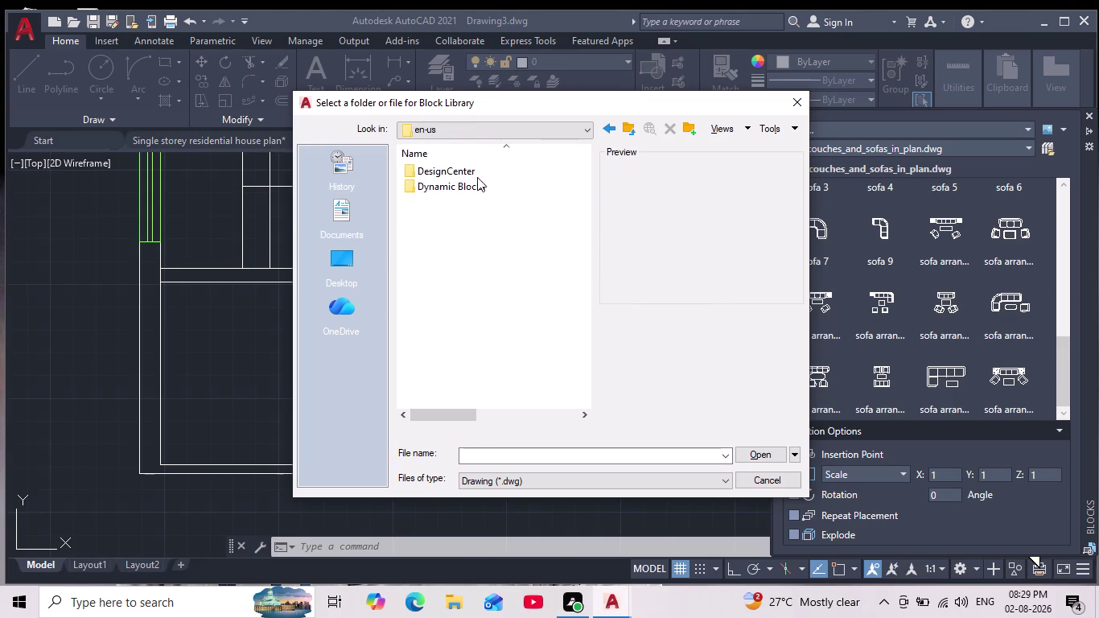
double_click(477, 189)
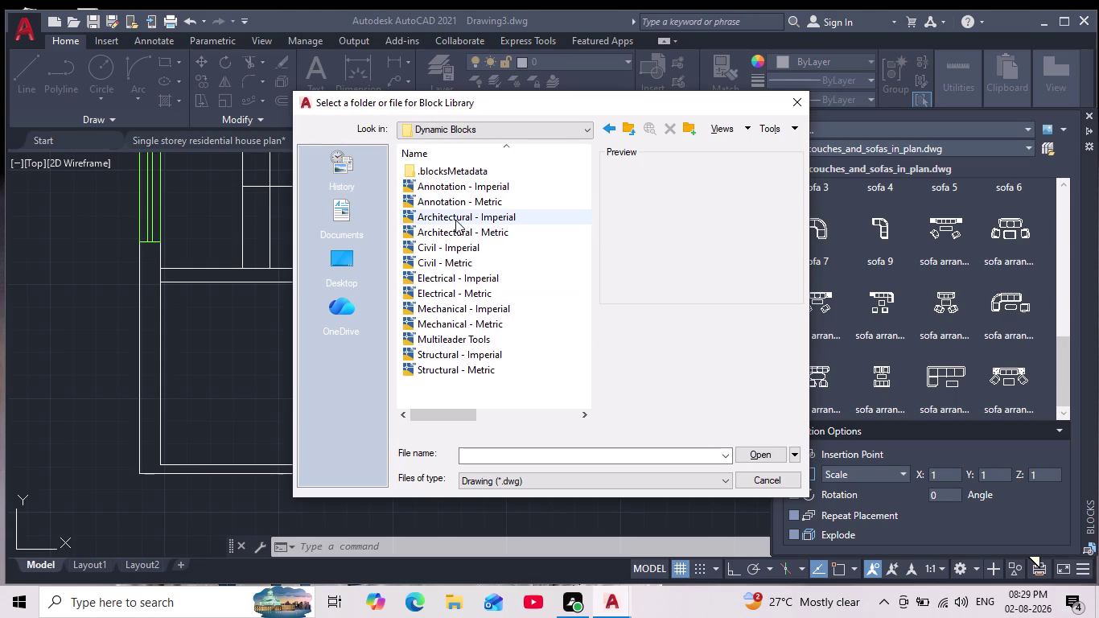
Select the Architectural - Imperial library file and open it.
click(455, 219)
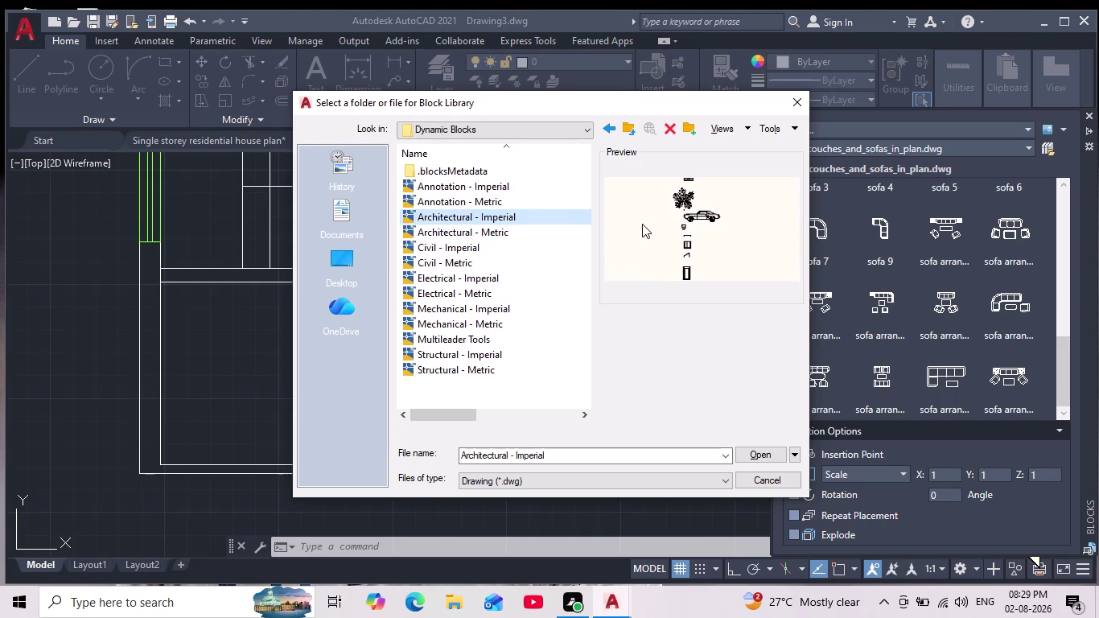
scroll(up, 3)
scroll(down, 3)
click(456, 224)
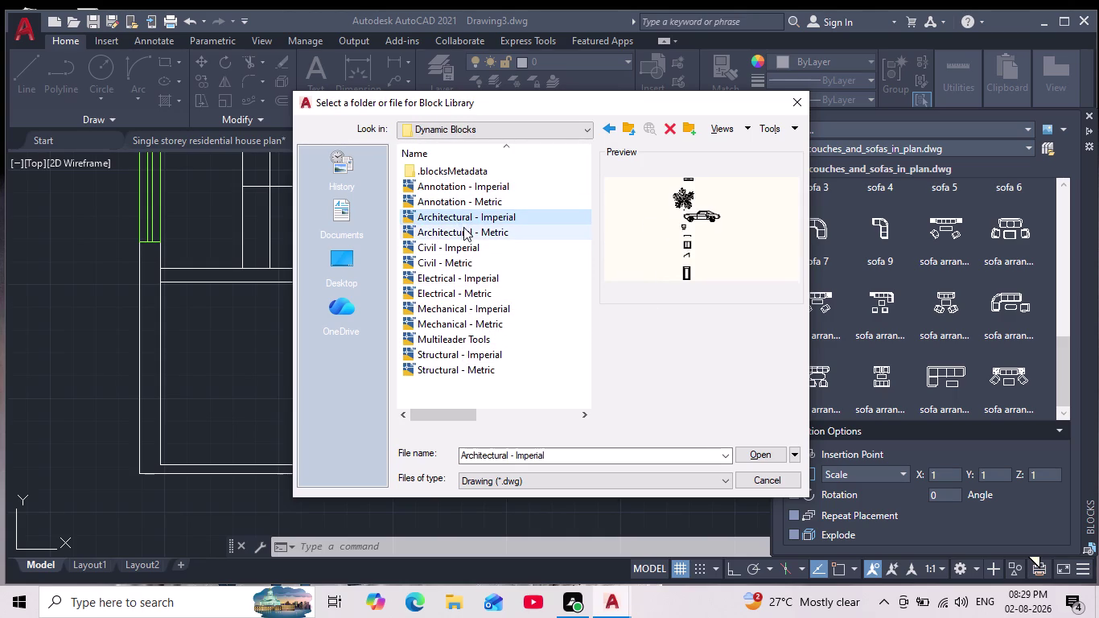
click(467, 231)
click(496, 219)
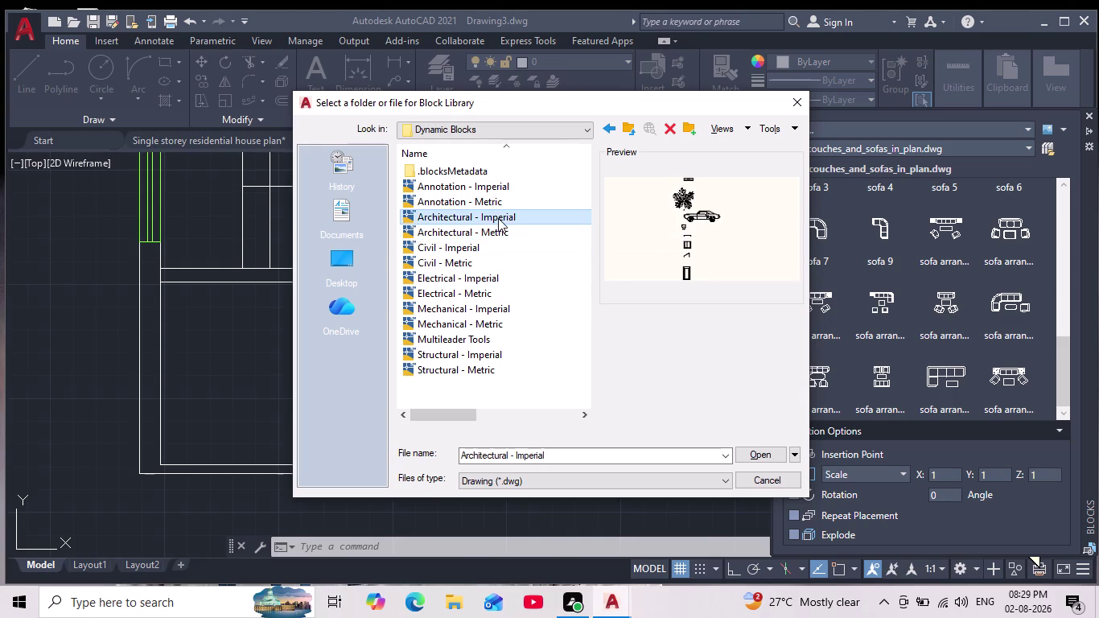
click(764, 452)
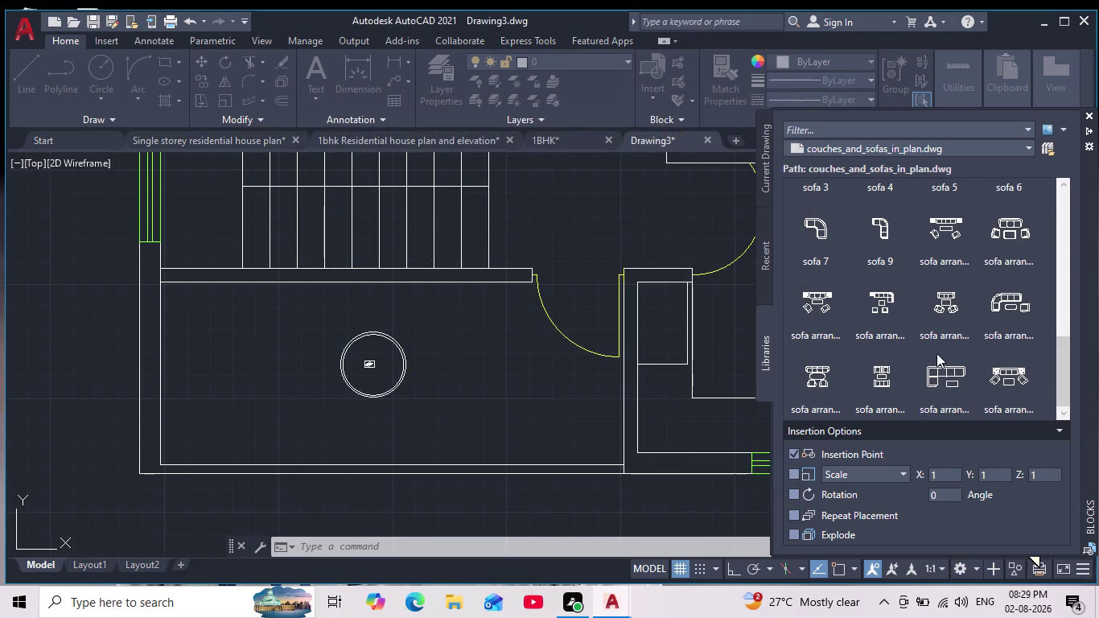
Scroll the library thumbnails and move off so the Blocks palette auto-hides.
scroll(down, 3)
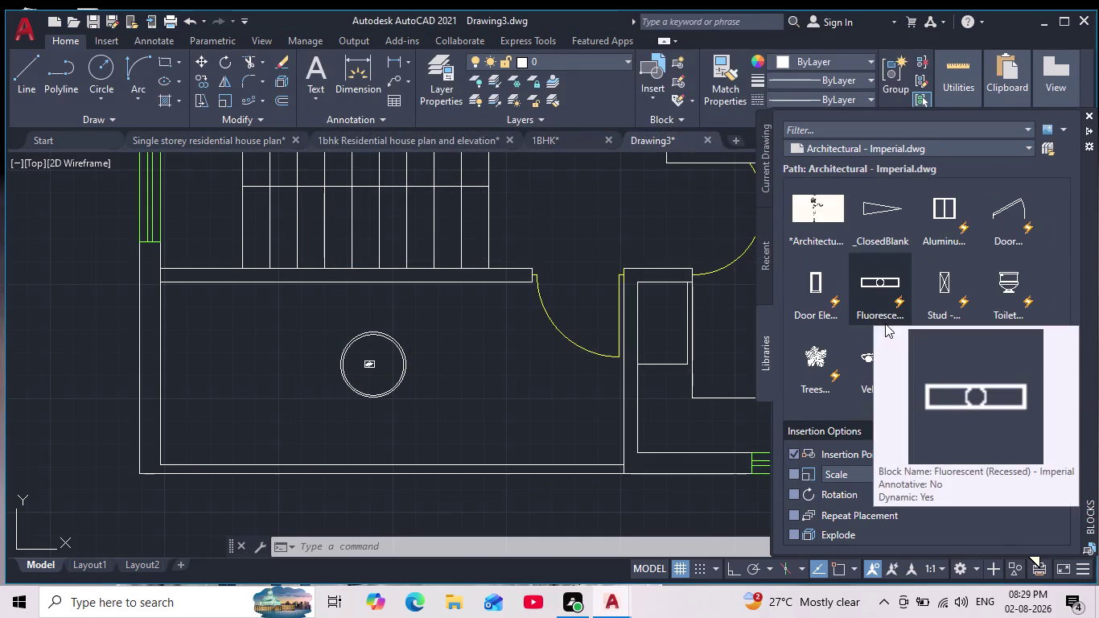
scroll(down, 3)
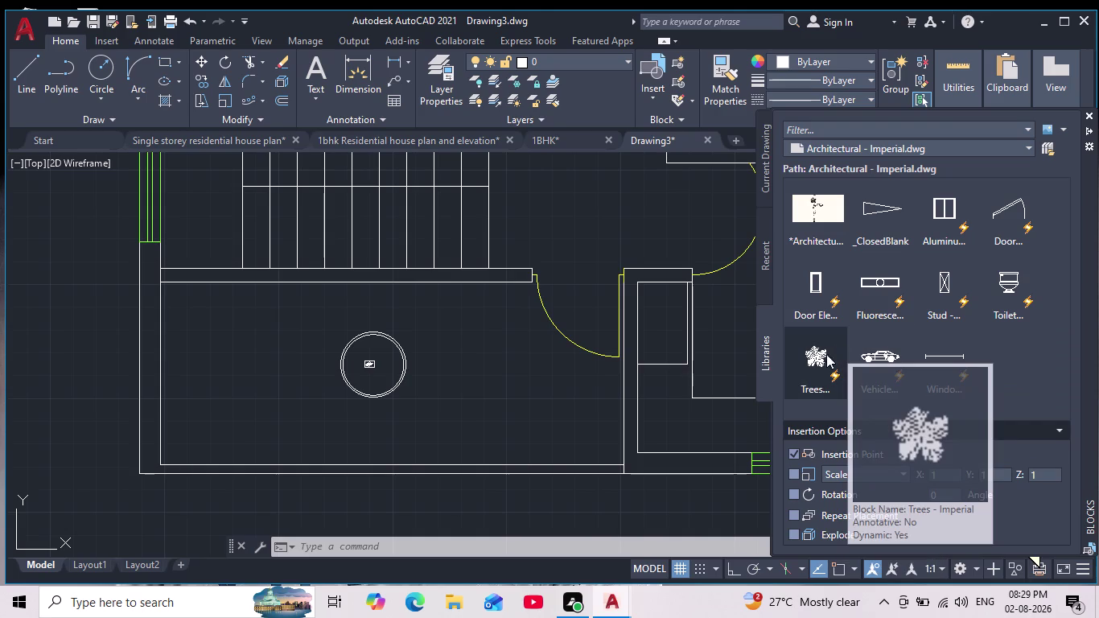
scroll(up, 3)
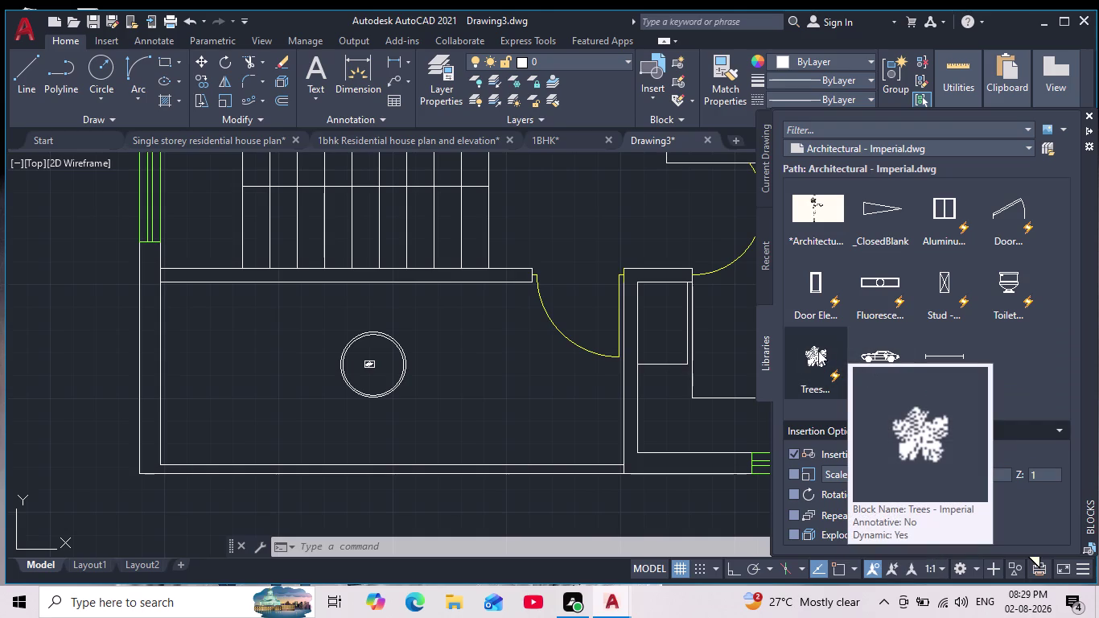
drag(818, 351, 485, 362)
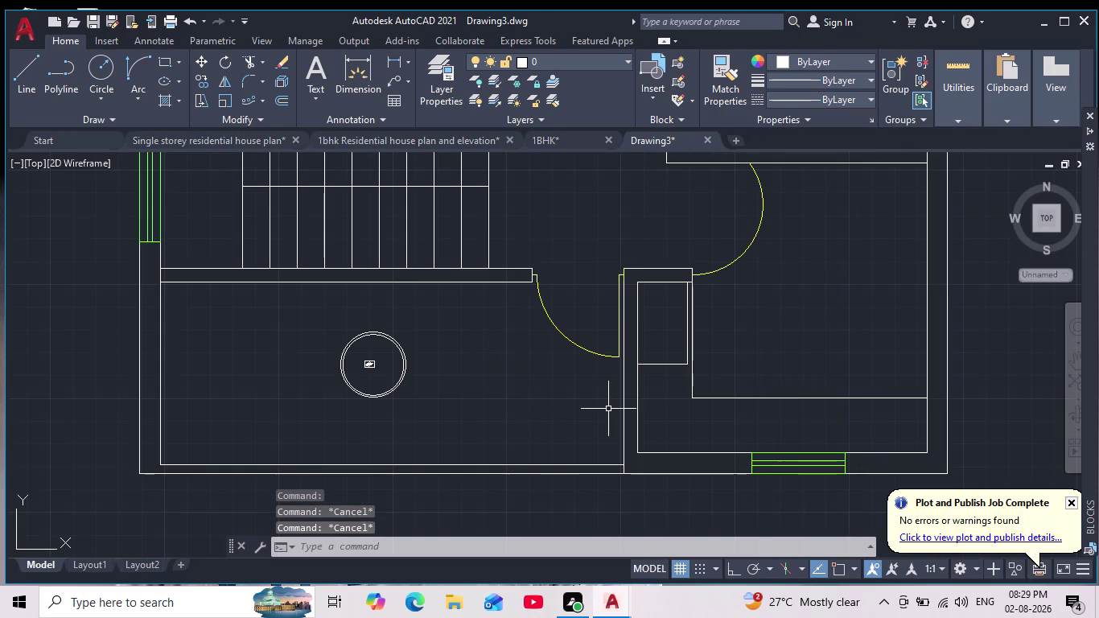
scroll(down, 3)
scroll(up, 3)
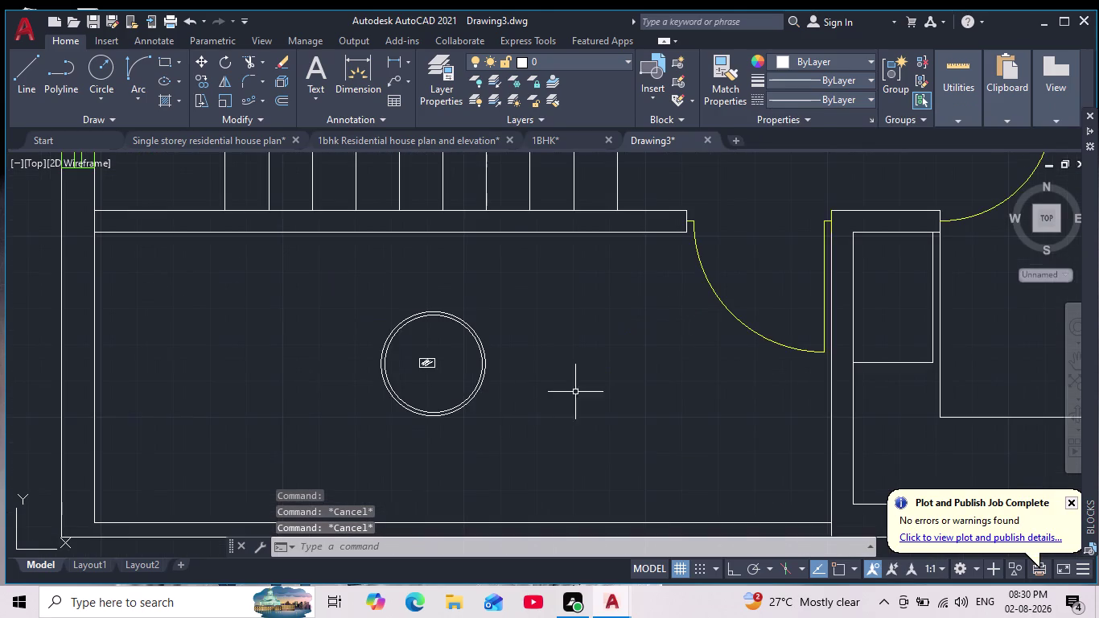
scroll(down, 3)
click(823, 341)
click(850, 390)
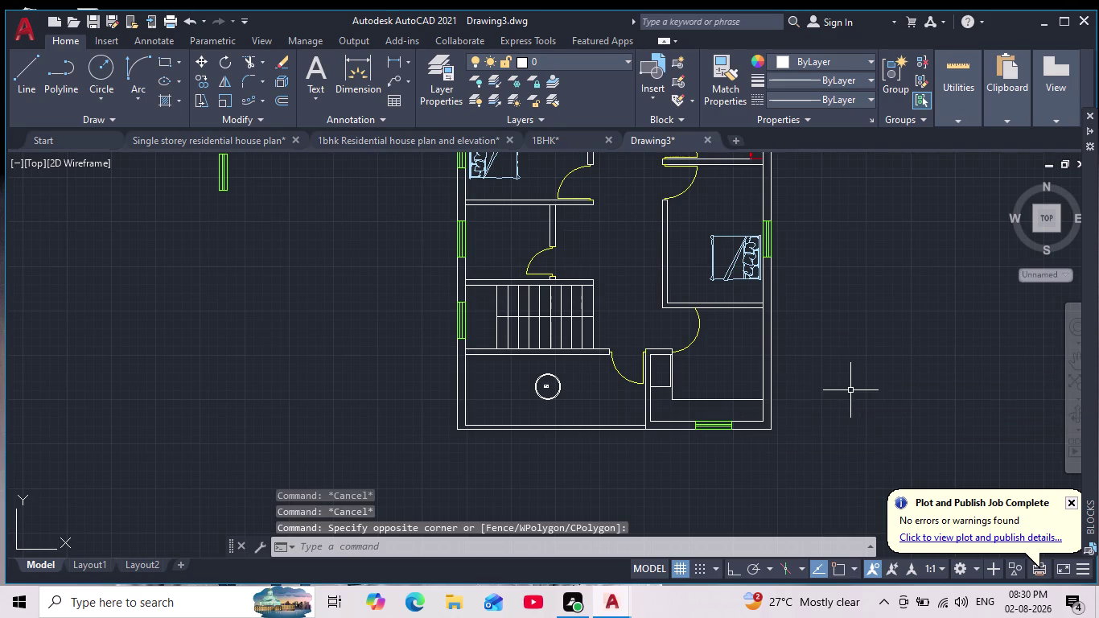
scroll(down, 3)
scroll(up, 3)
Zoom and pan to frame the whole floor plan with empty space to its right.
middle_drag(827, 380, 814, 380)
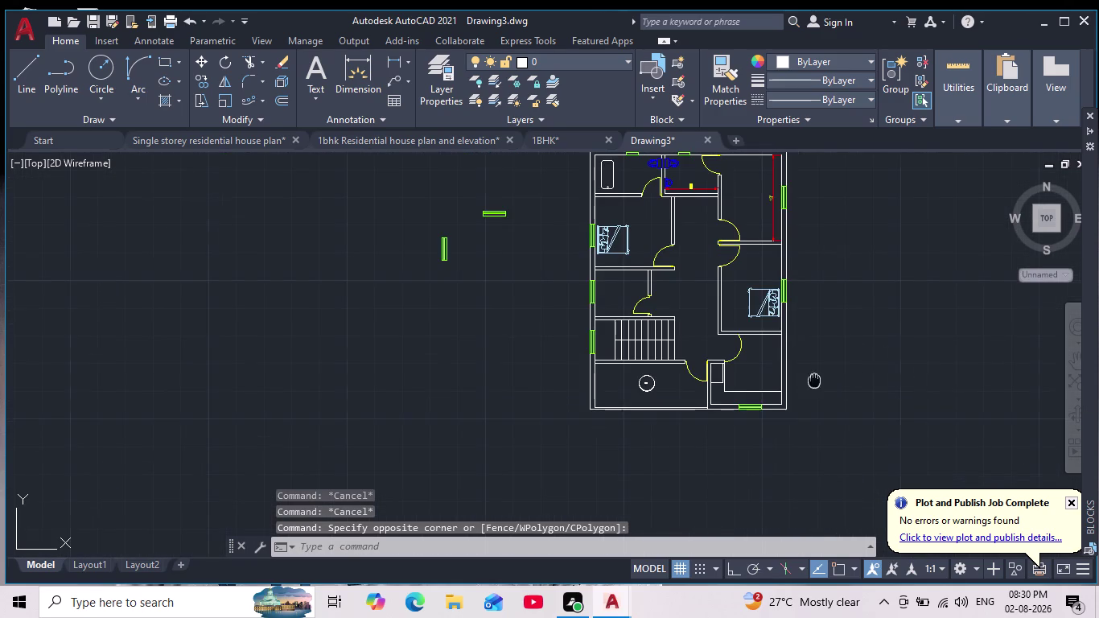
middle_drag(814, 380, 679, 382)
scroll(down, 3)
scroll(up, 3)
middle_drag(834, 358, 610, 384)
scroll(down, 3)
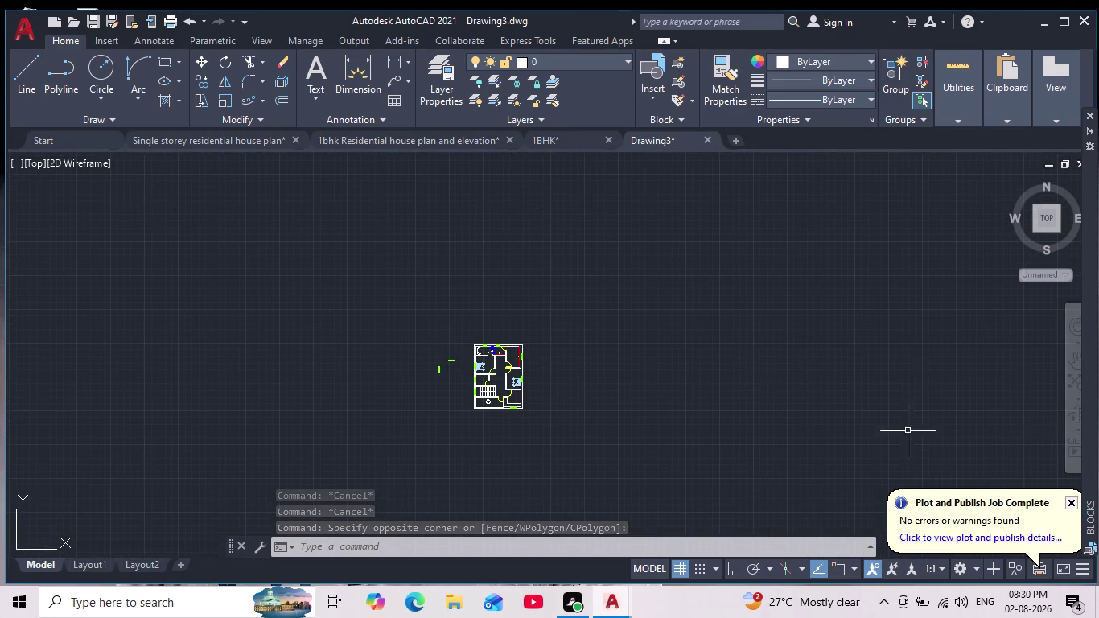
scroll(down, 3)
scroll(up, 3)
scroll(up, 3)
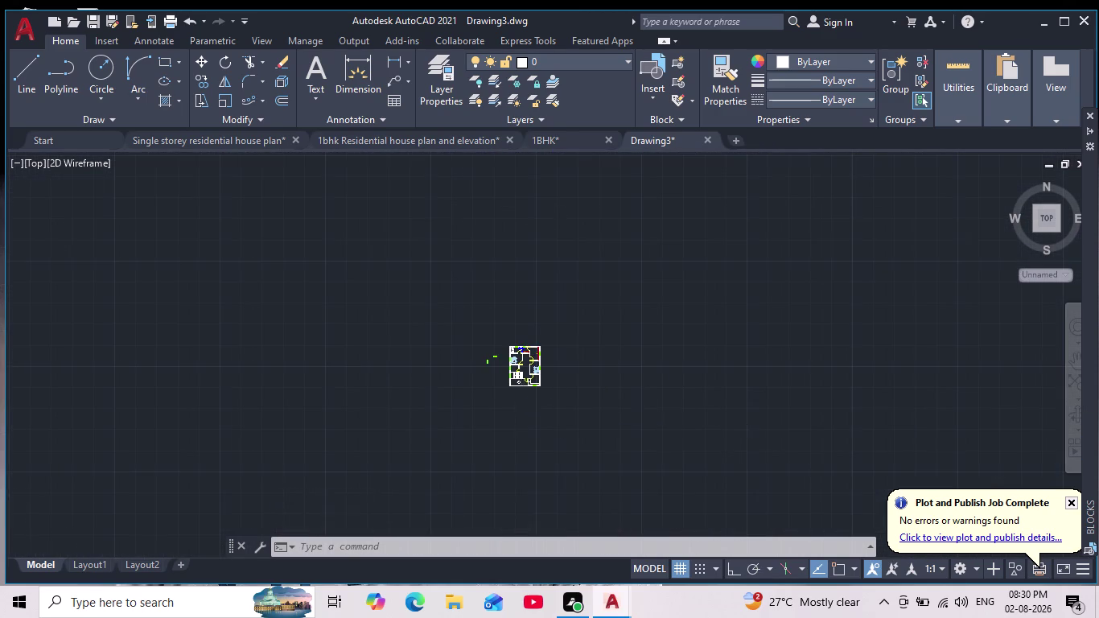
scroll(up, 3)
scroll(up, 3)
middle_drag(608, 407, 624, 473)
scroll(down, 3)
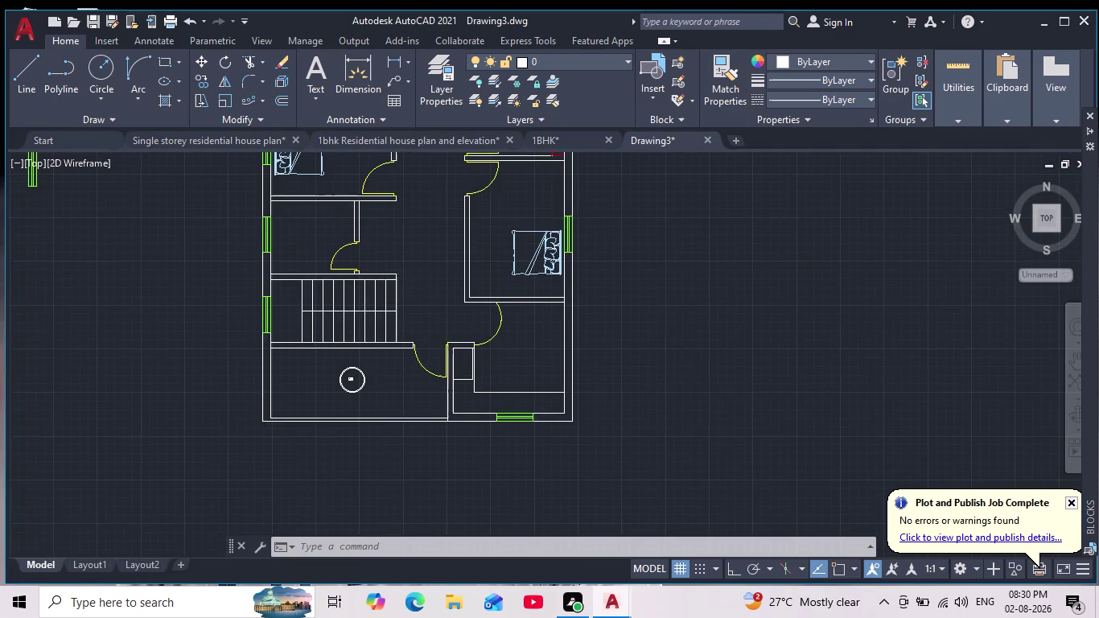
middle_drag(703, 406, 671, 435)
scroll(up, 3)
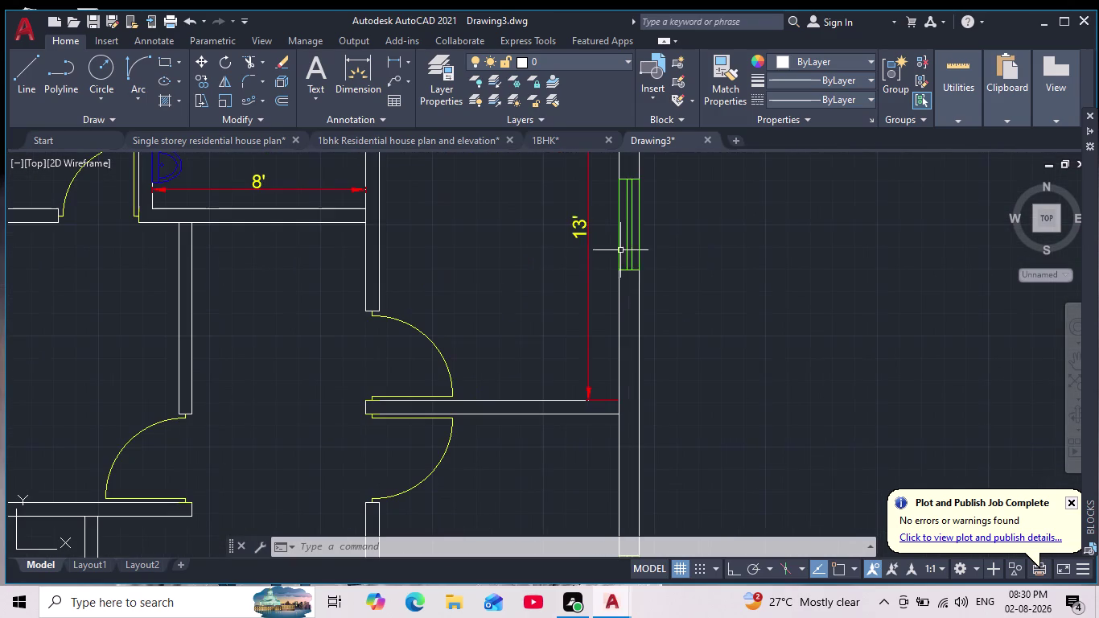
scroll(down, 3)
middle_drag(679, 313, 661, 312)
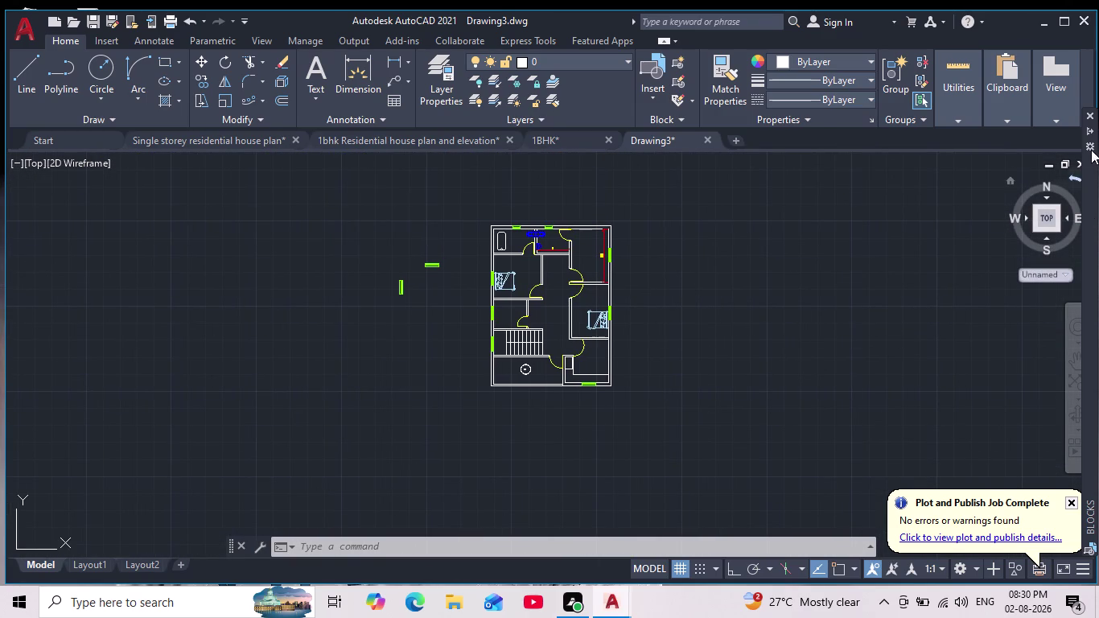
Drag the Trees - Imperial block to the right of the floor plan, then list recent blocks.
drag(815, 351, 815, 350)
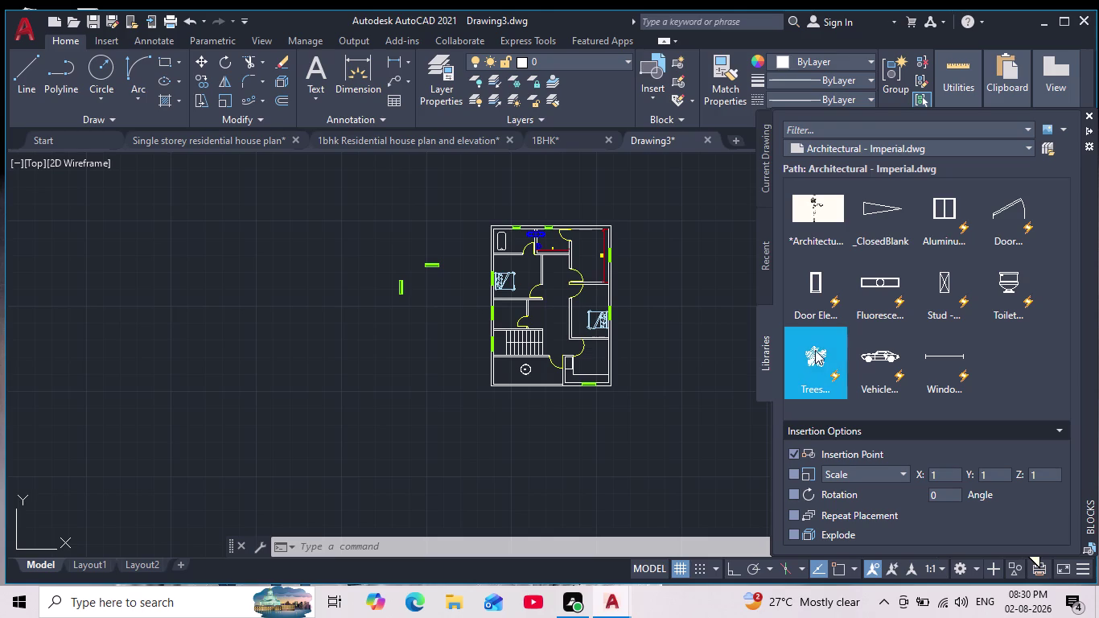
drag(815, 350, 654, 317)
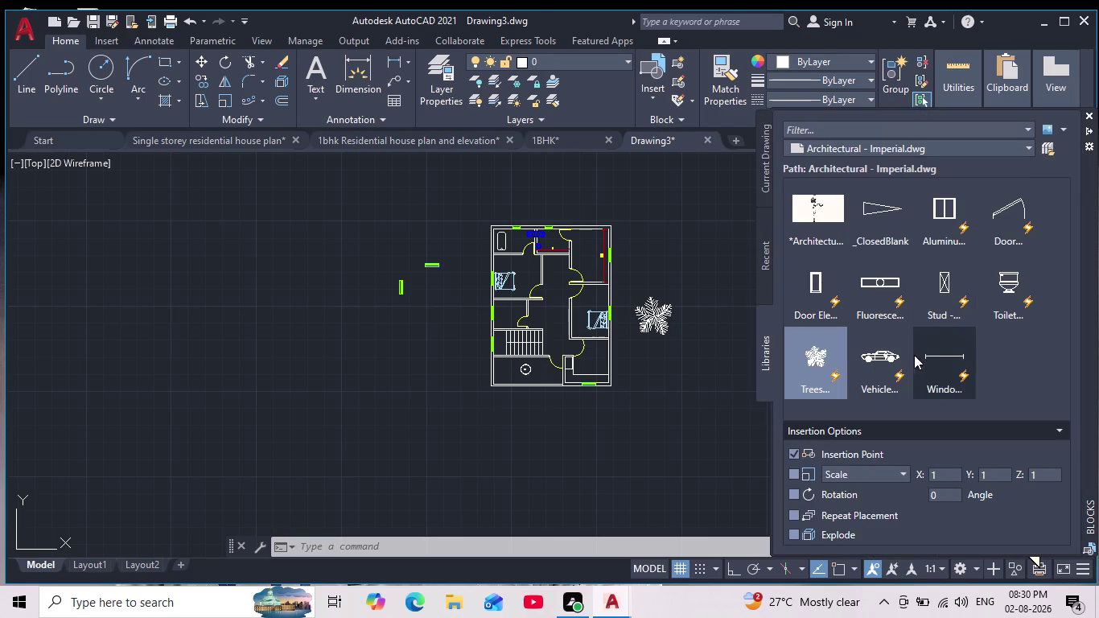
scroll(up, 3)
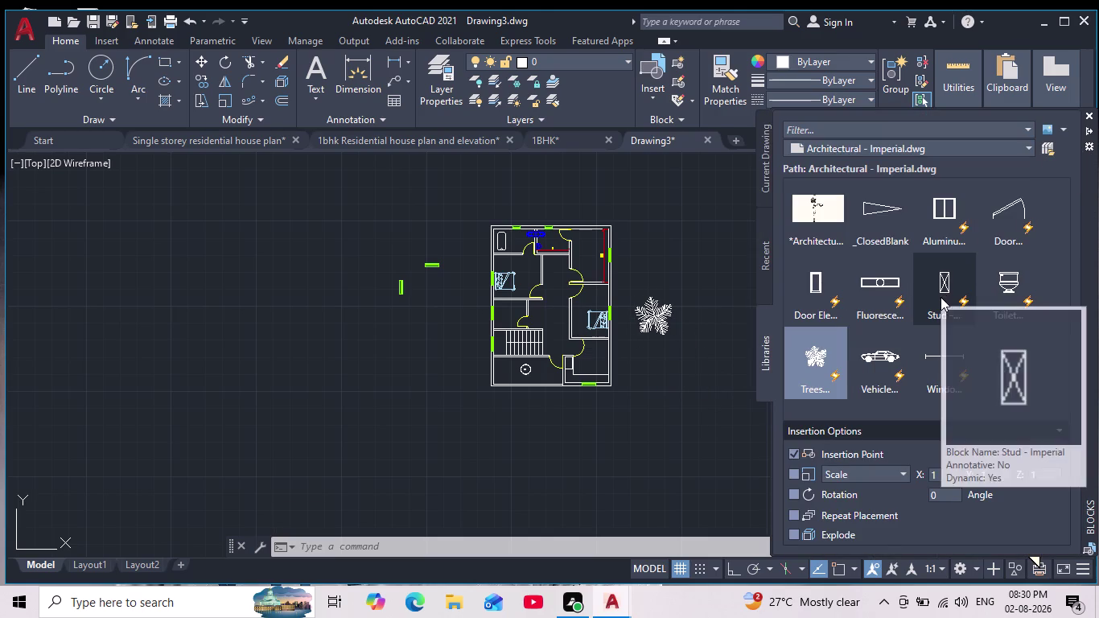
scroll(down, 3)
scroll(down, 3)
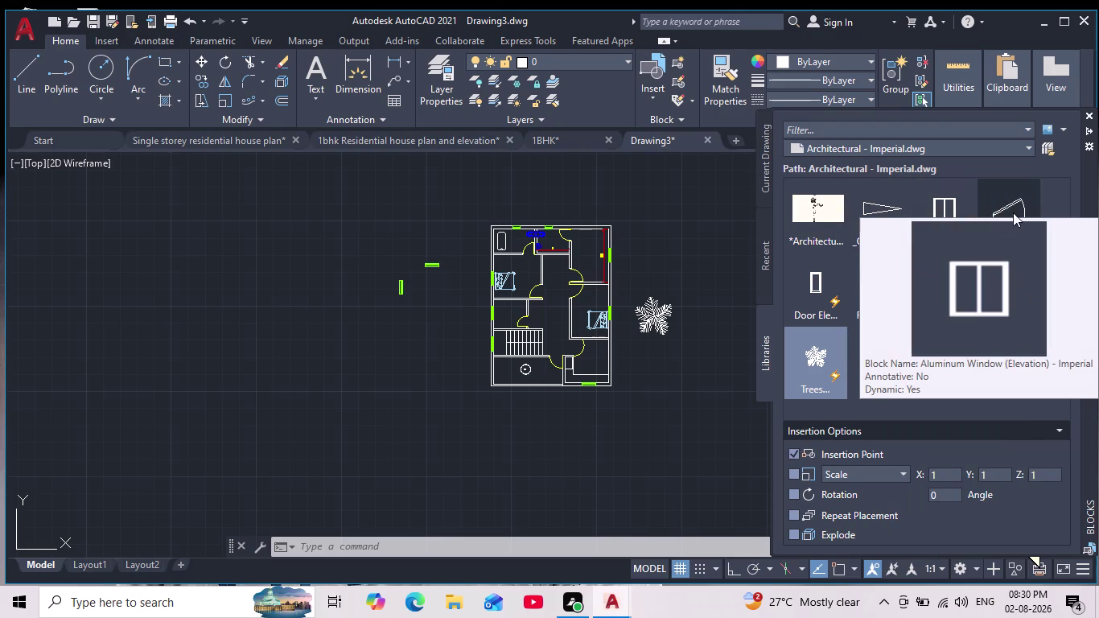
click(765, 259)
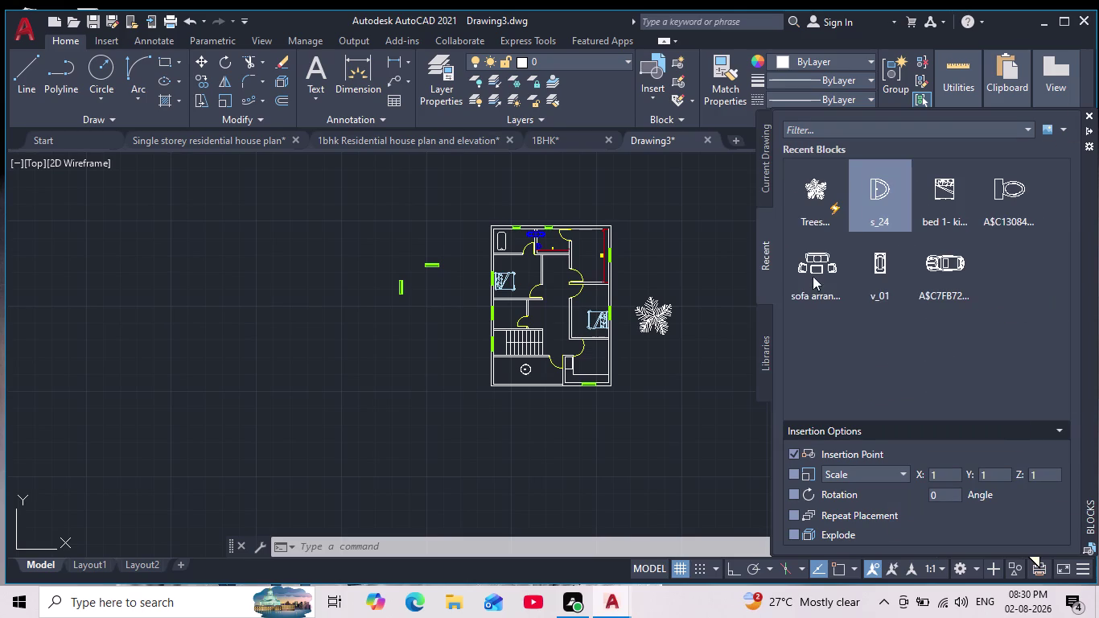
Close the Blocks palette after viewing its Recent tab, then launch Microsoft Edge.
scroll(up, 3)
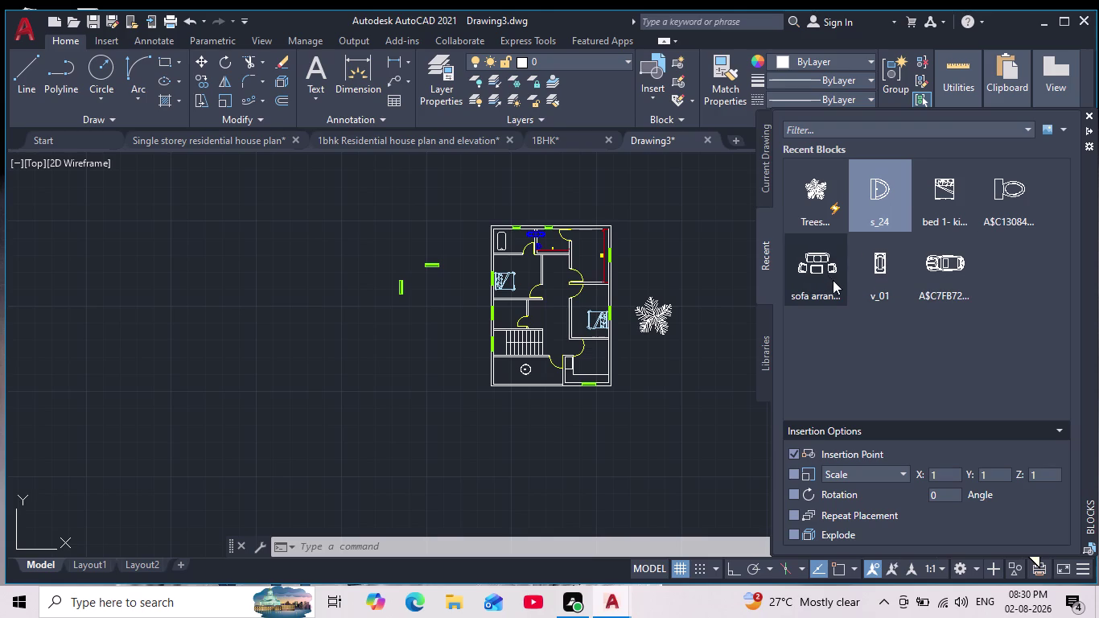
click(766, 185)
click(763, 261)
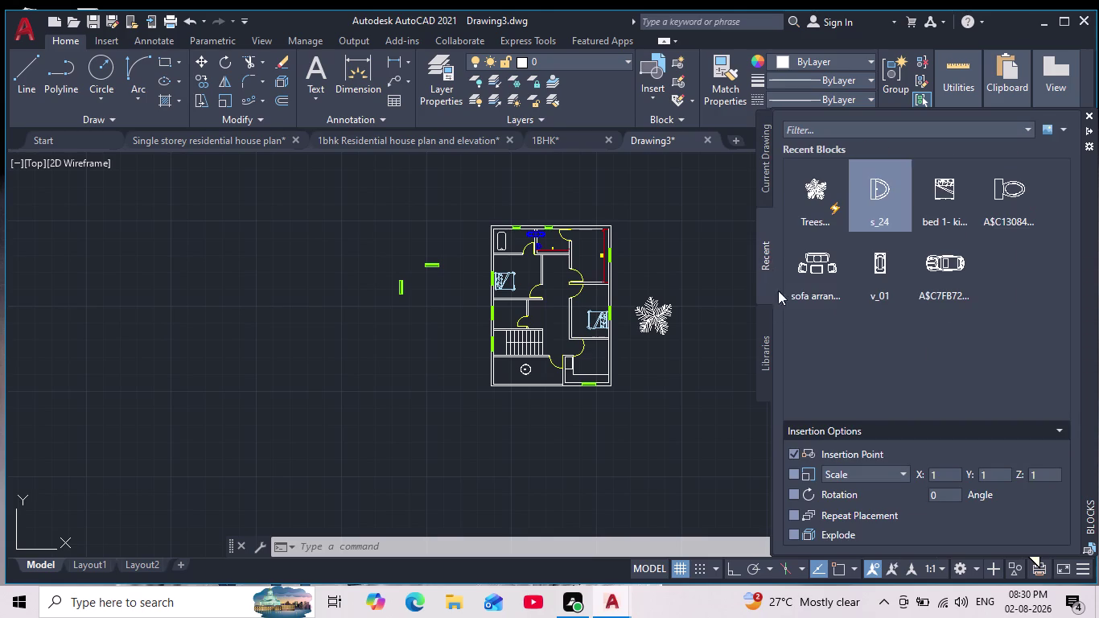
click(764, 355)
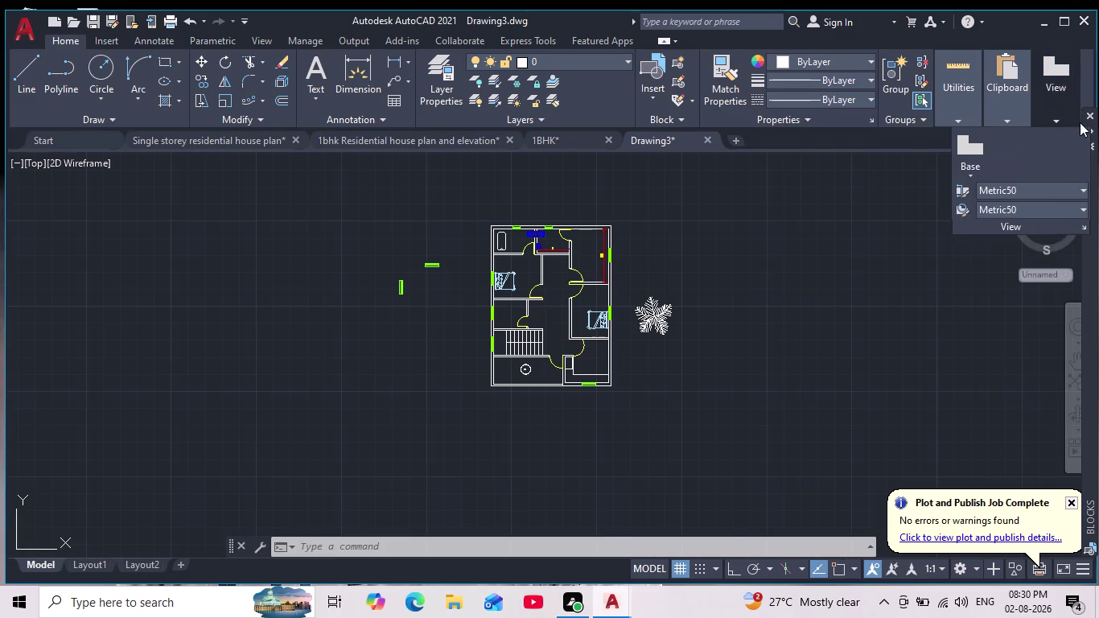
click(412, 599)
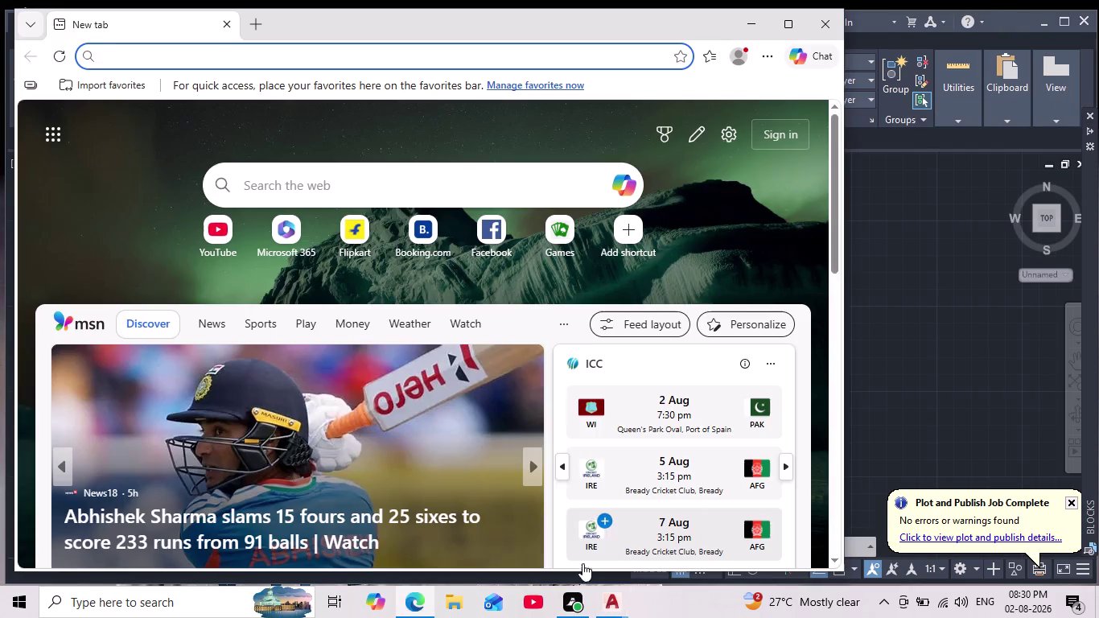